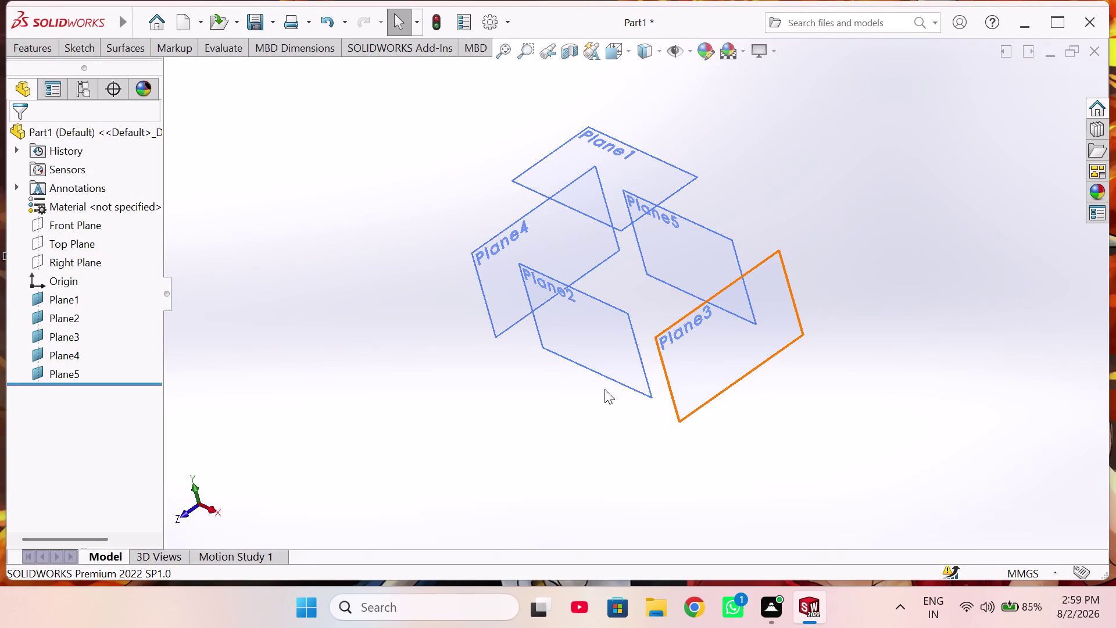
Start a sketch on Plane2 and show the Sketch tab commands.
click(589, 342)
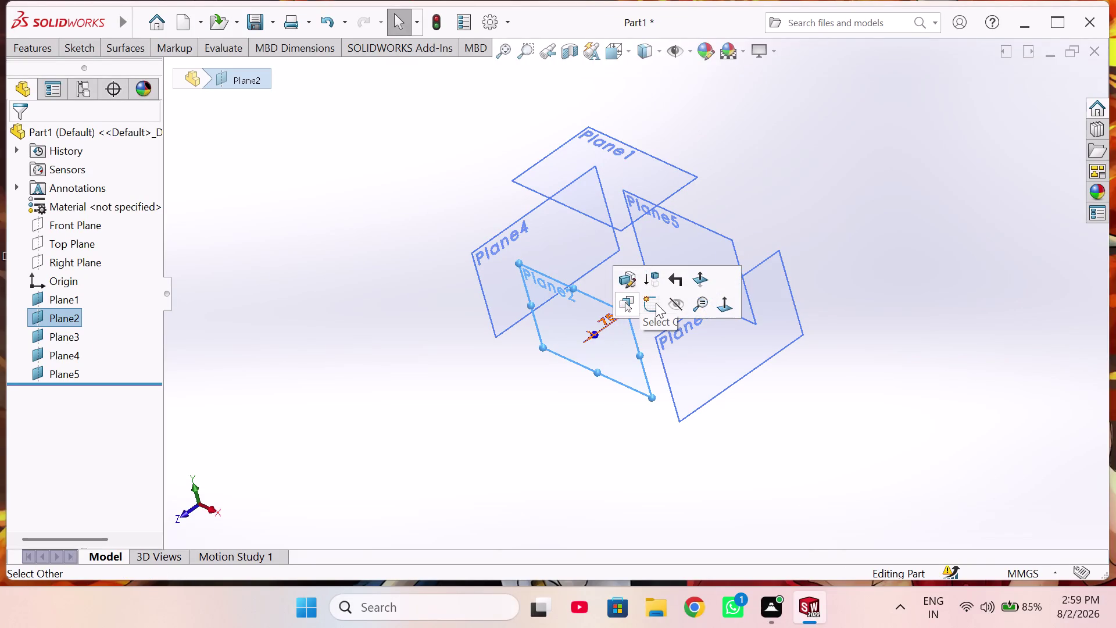
click(656, 303)
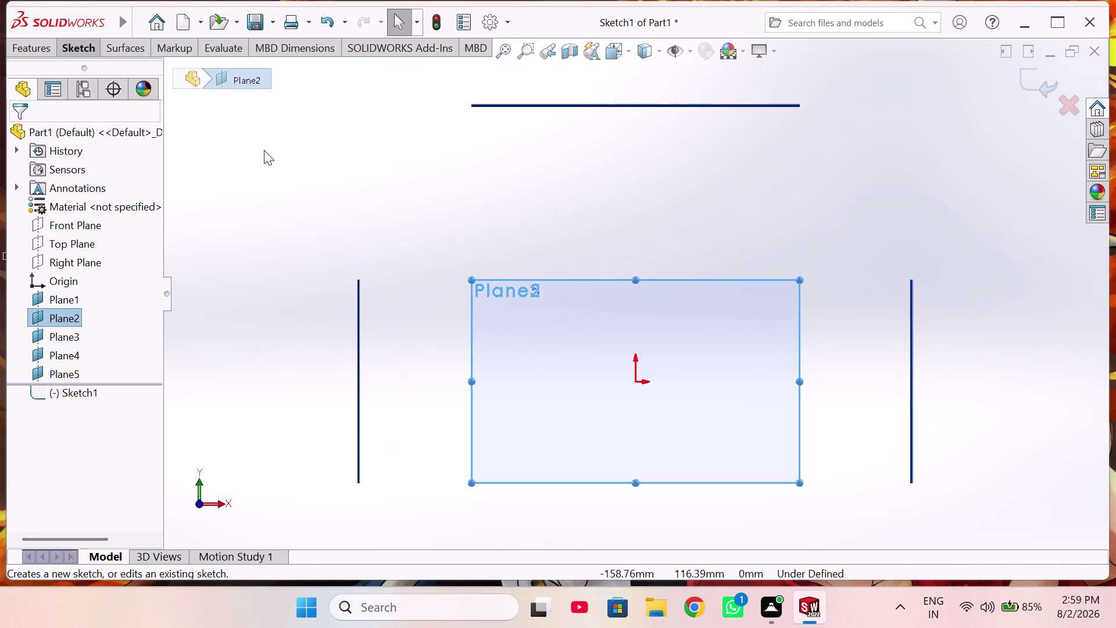
click(113, 50)
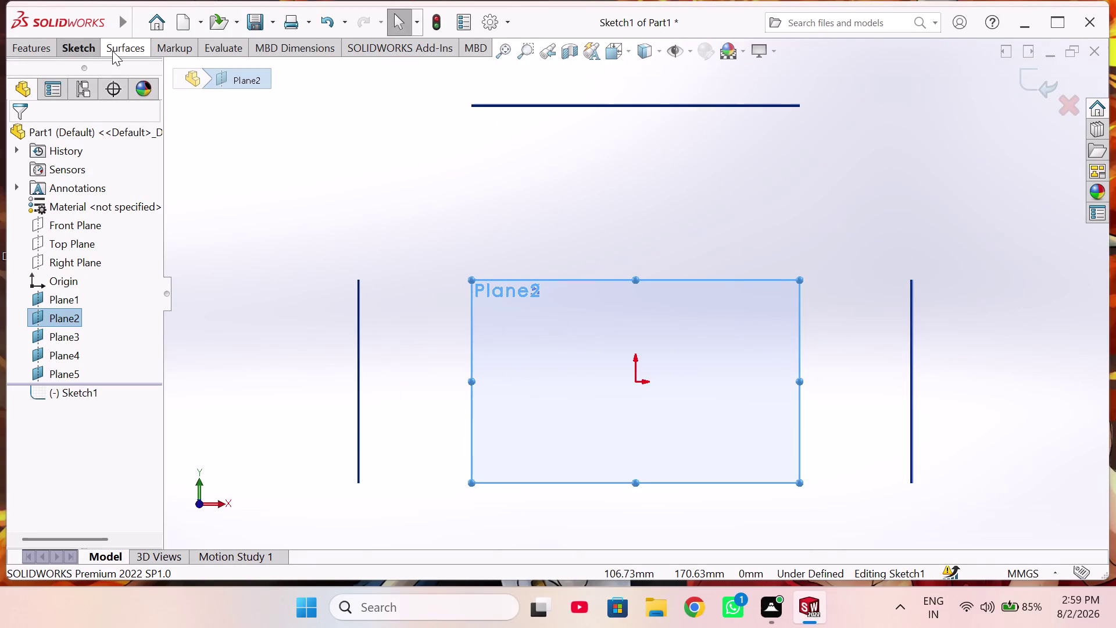
click(79, 47)
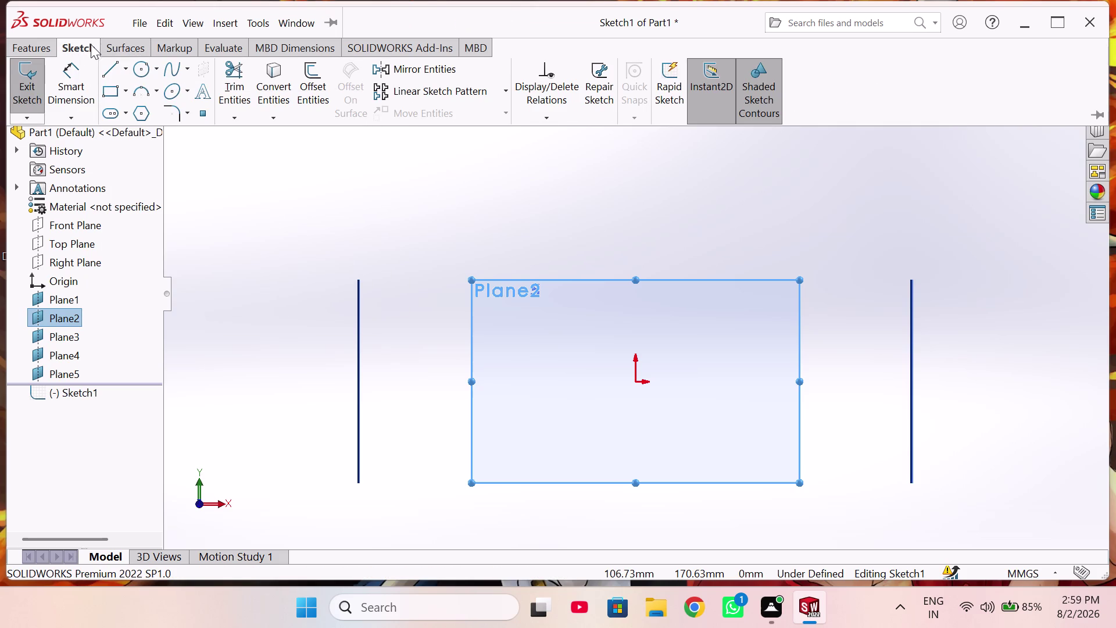
Look through the Surfaces and Sketch tabs, then exit the Plane2 sketch.
click(123, 47)
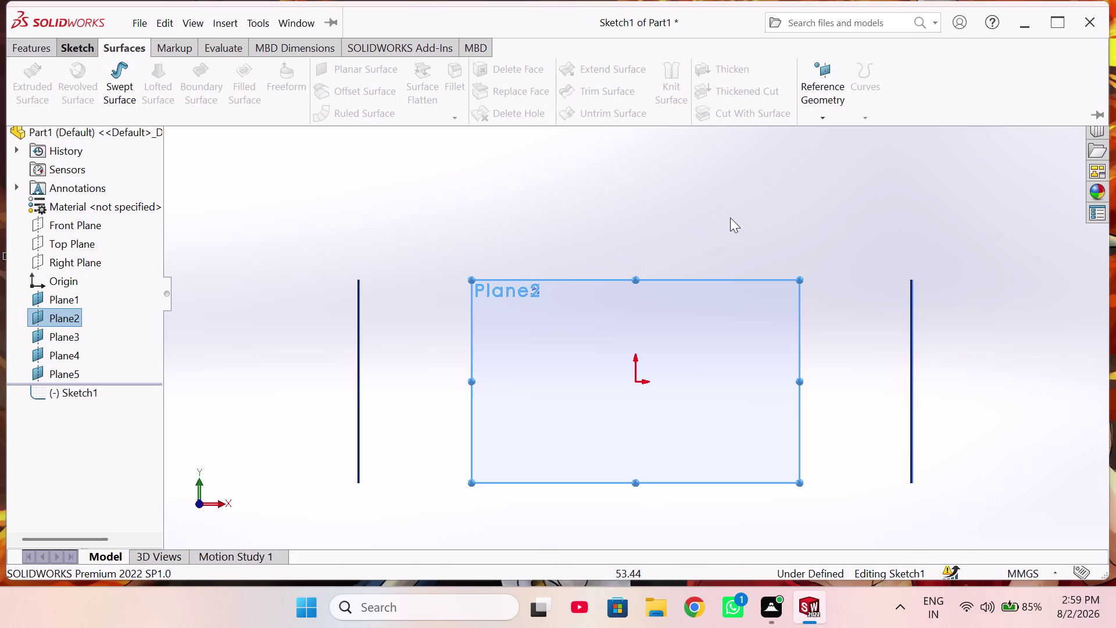
click(71, 47)
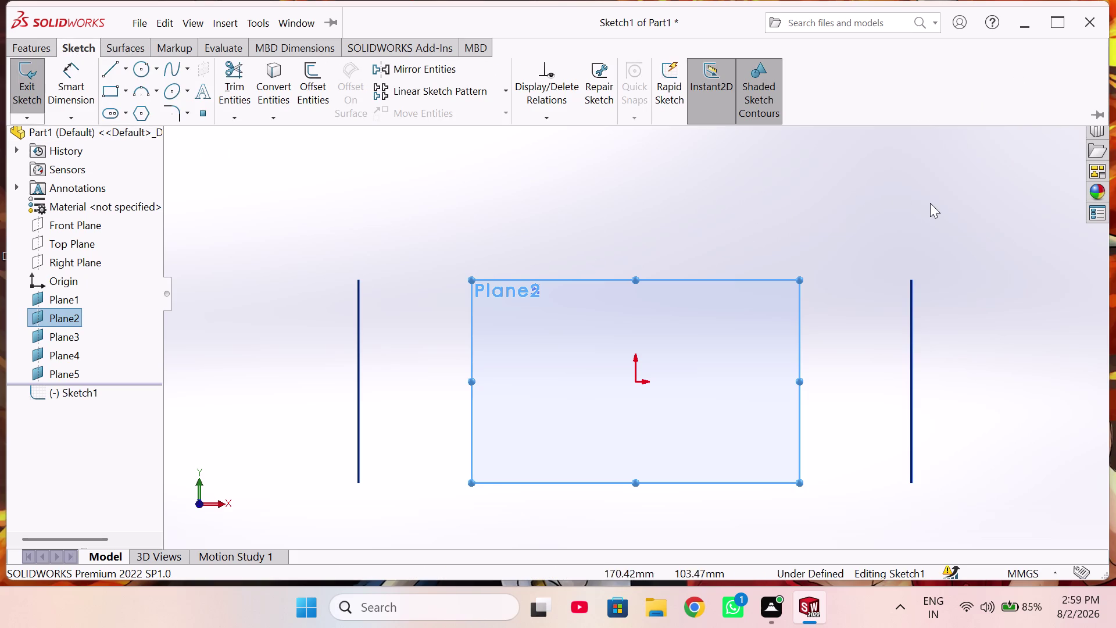
click(627, 346)
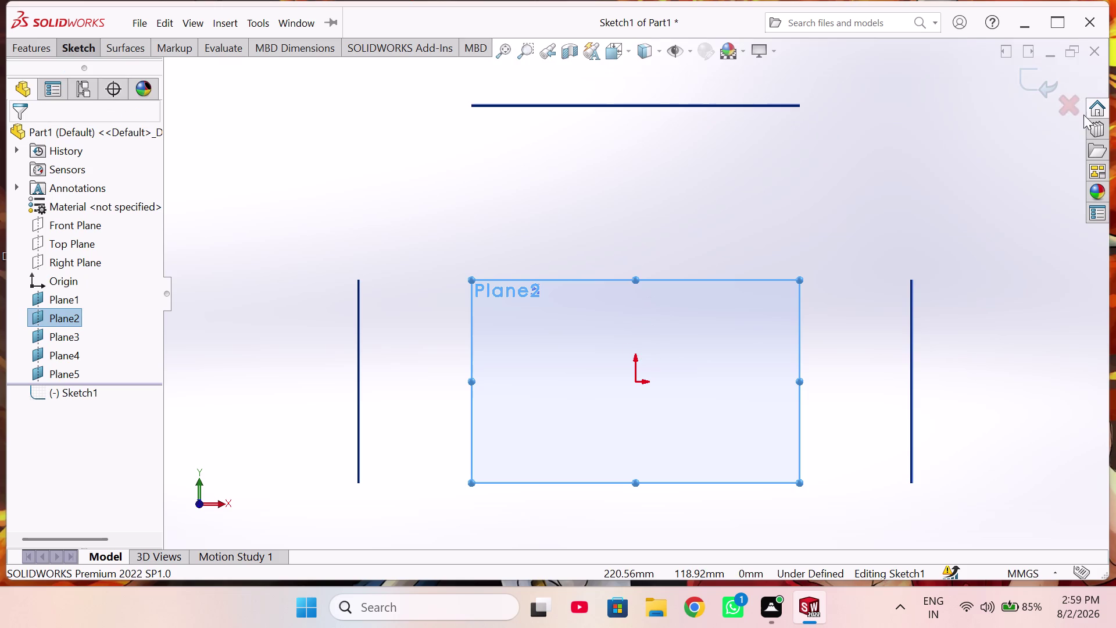
click(1067, 106)
click(590, 305)
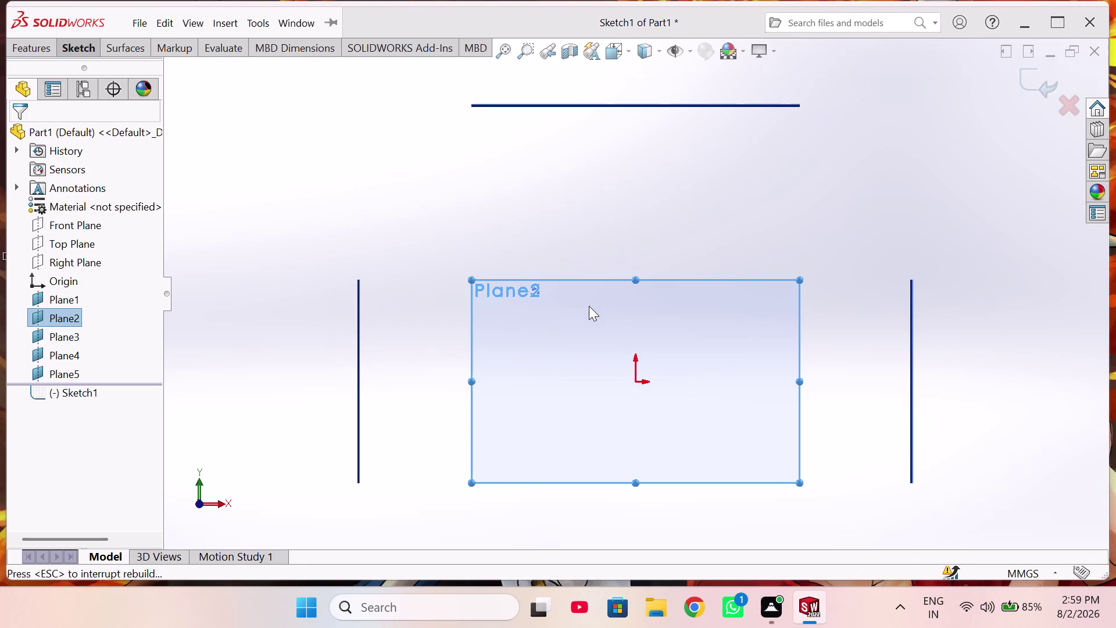
click(128, 48)
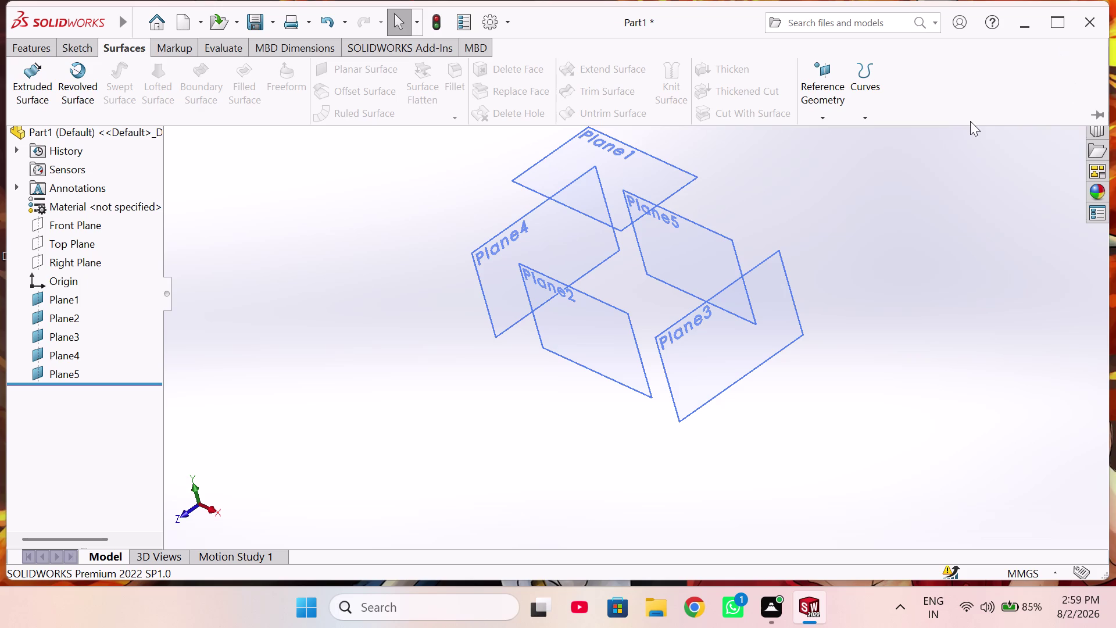
Open Sketch2 on Plane2, face-on, and display the arc type options.
click(915, 199)
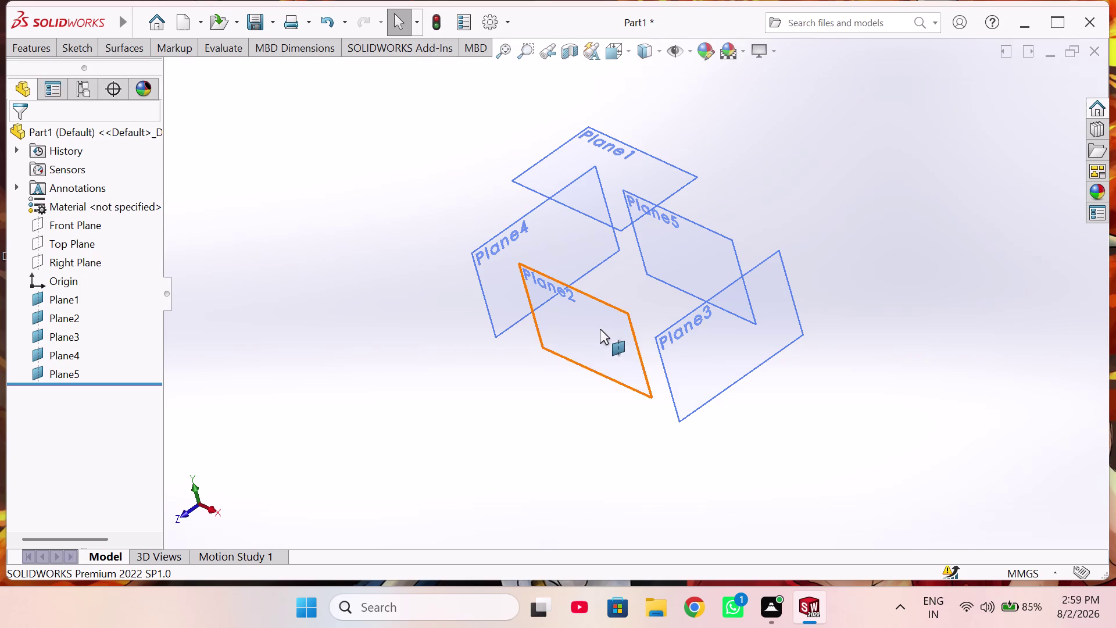
click(600, 329)
click(666, 295)
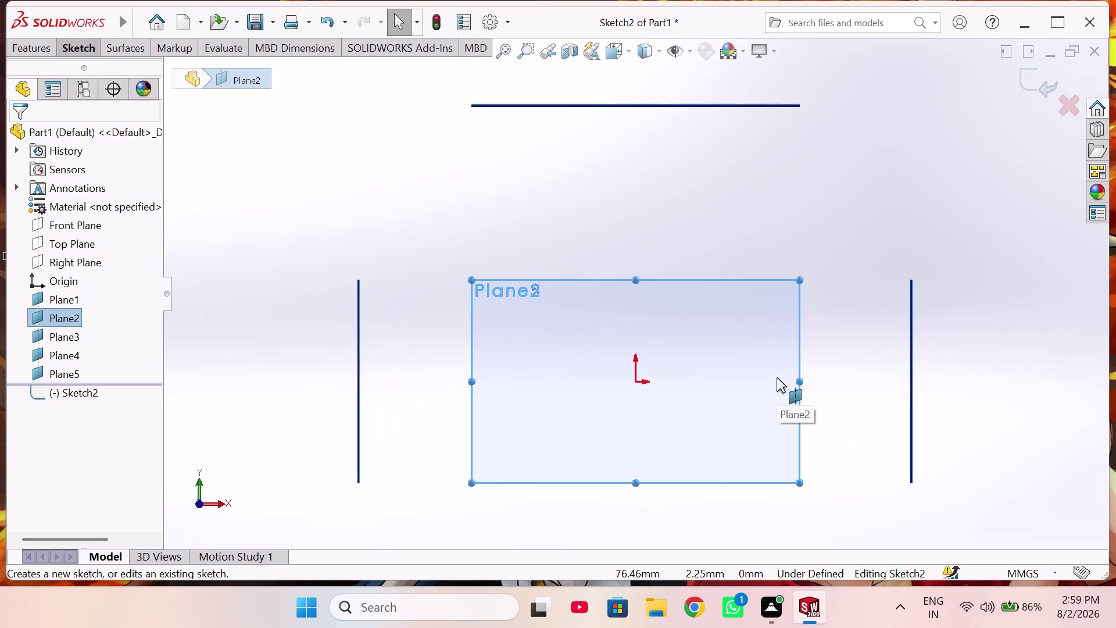
right_drag(720, 372, 714, 344)
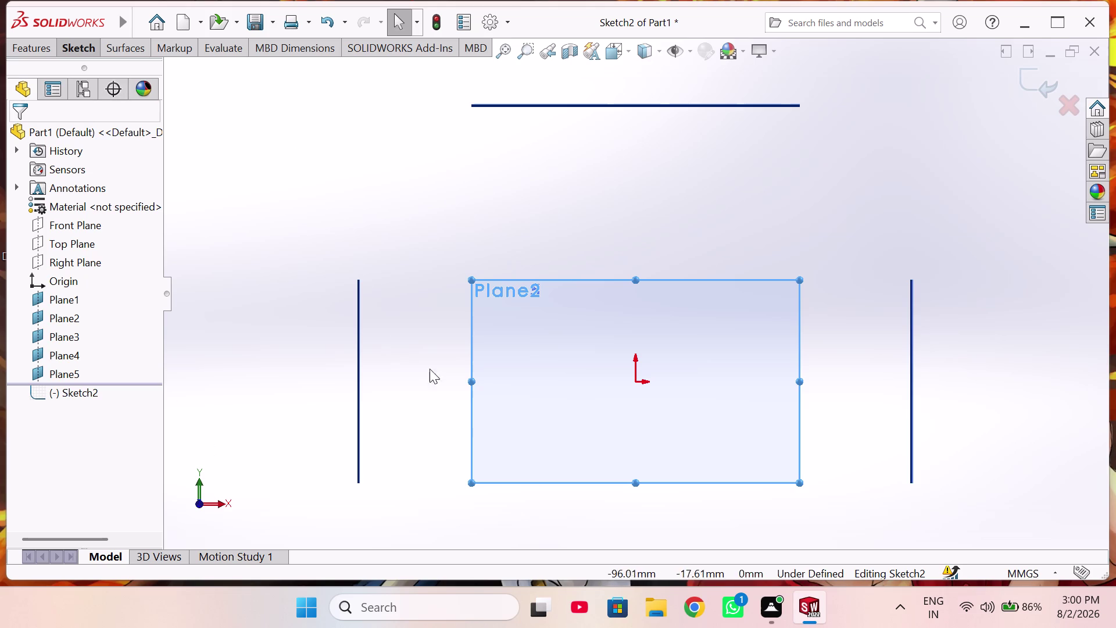
click(68, 50)
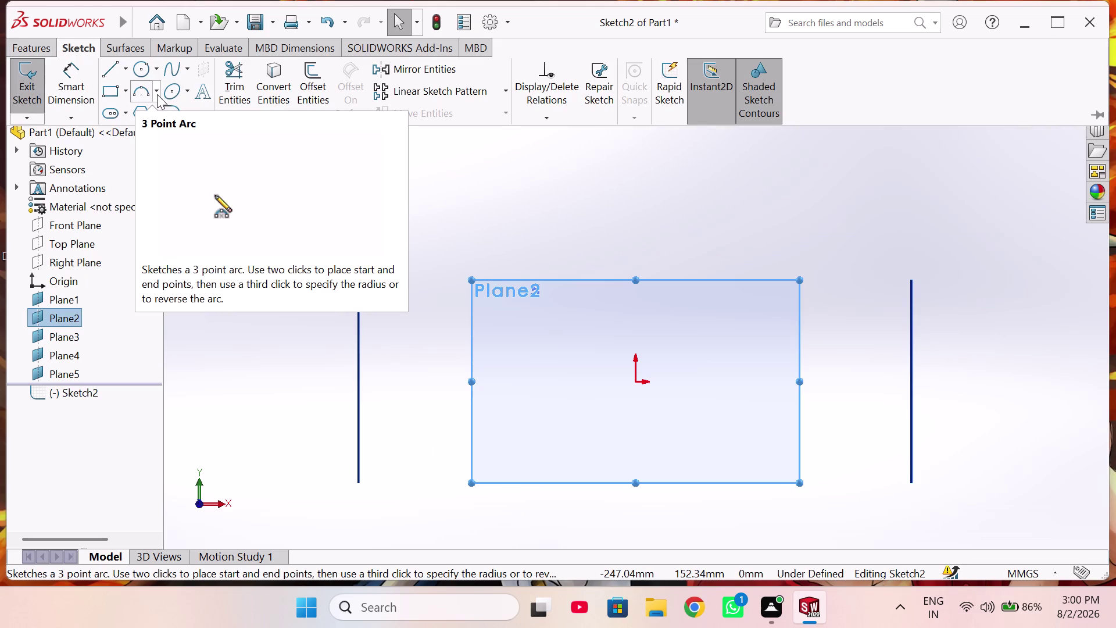
click(156, 95)
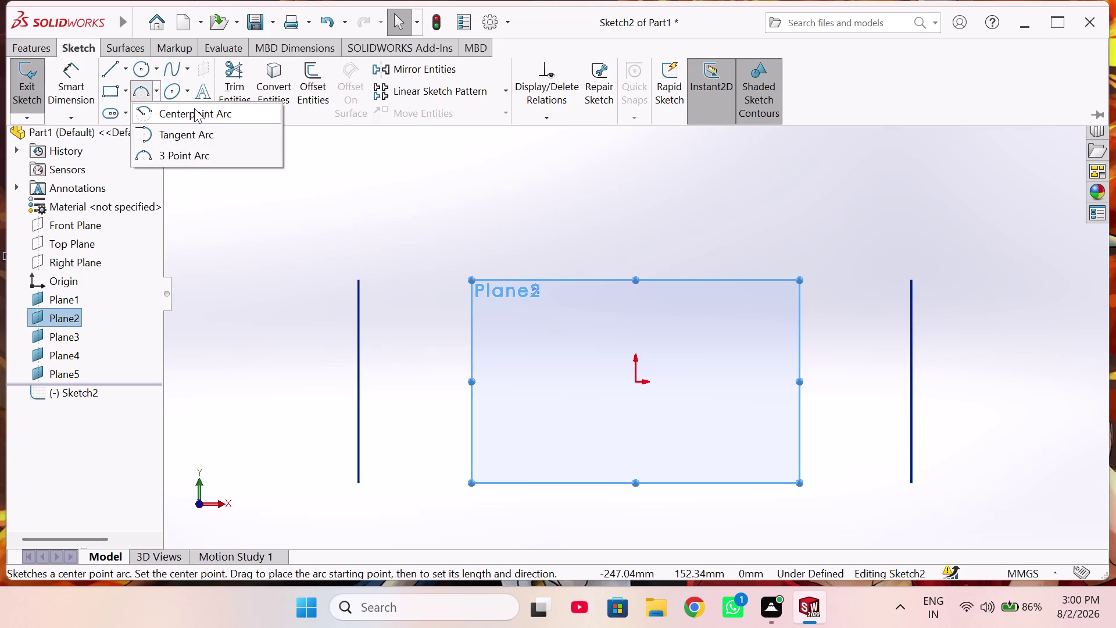
Draw a centerpoint semicircular arc centred on the origin on Plane2.
click(194, 108)
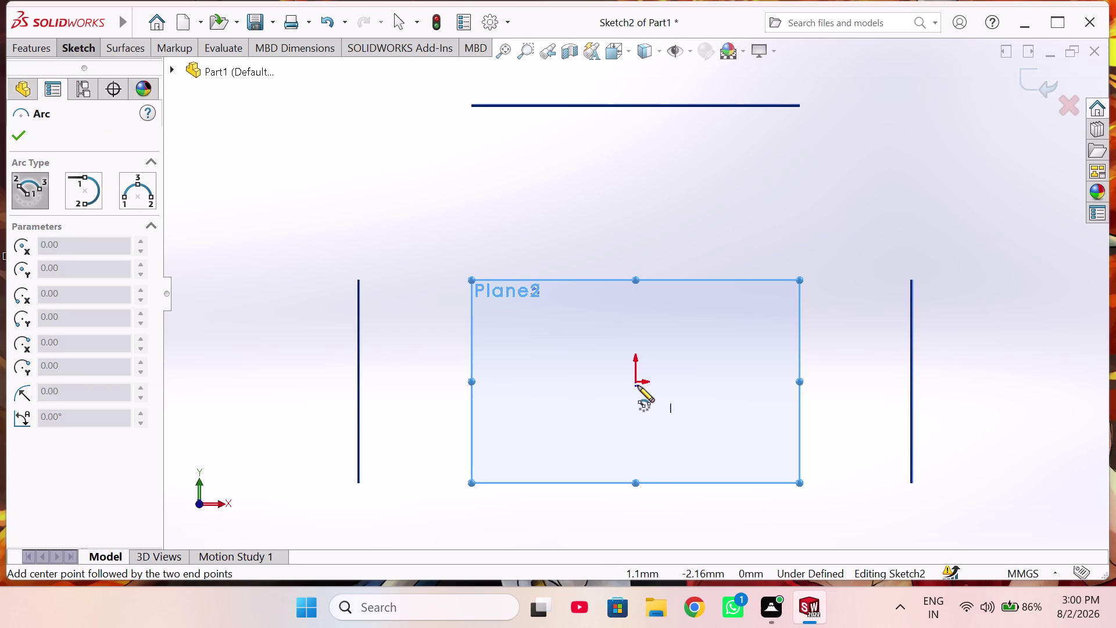
click(635, 381)
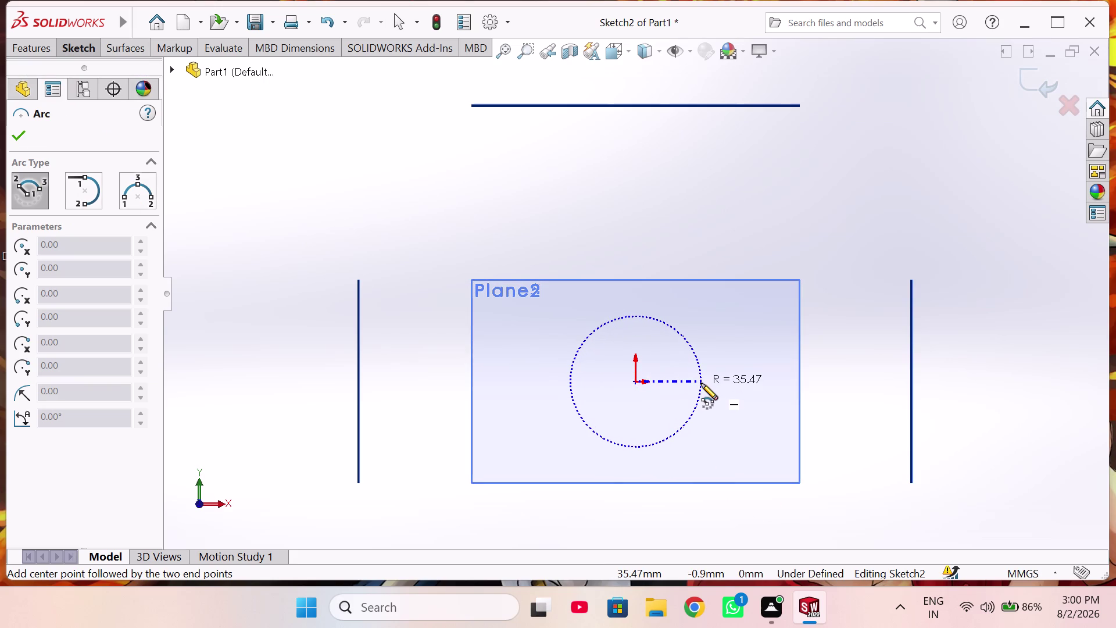
click(701, 383)
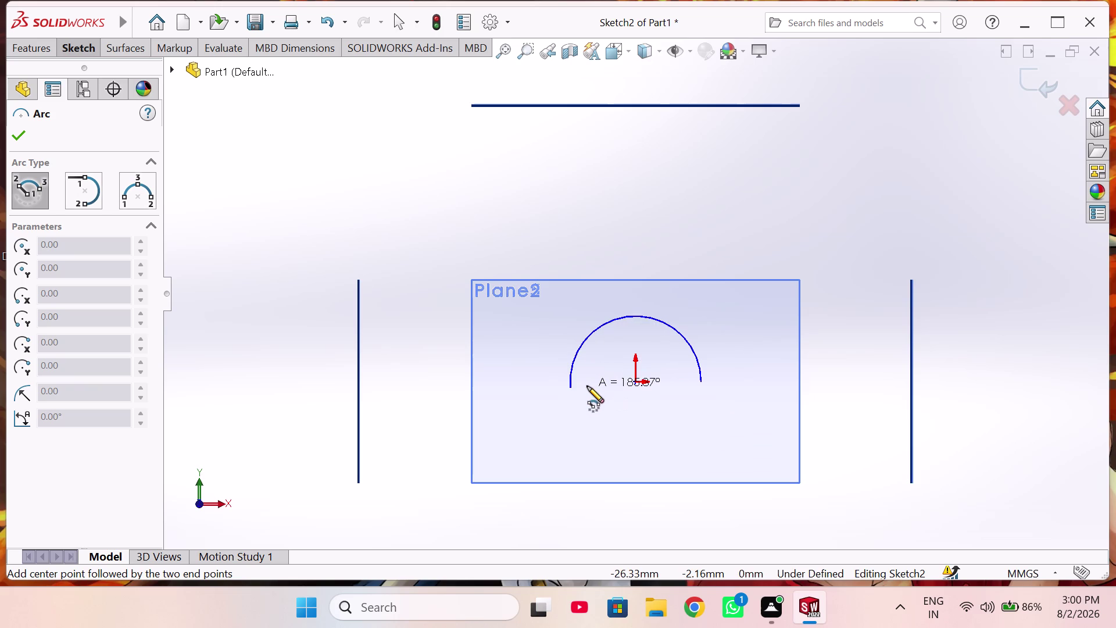
click(587, 383)
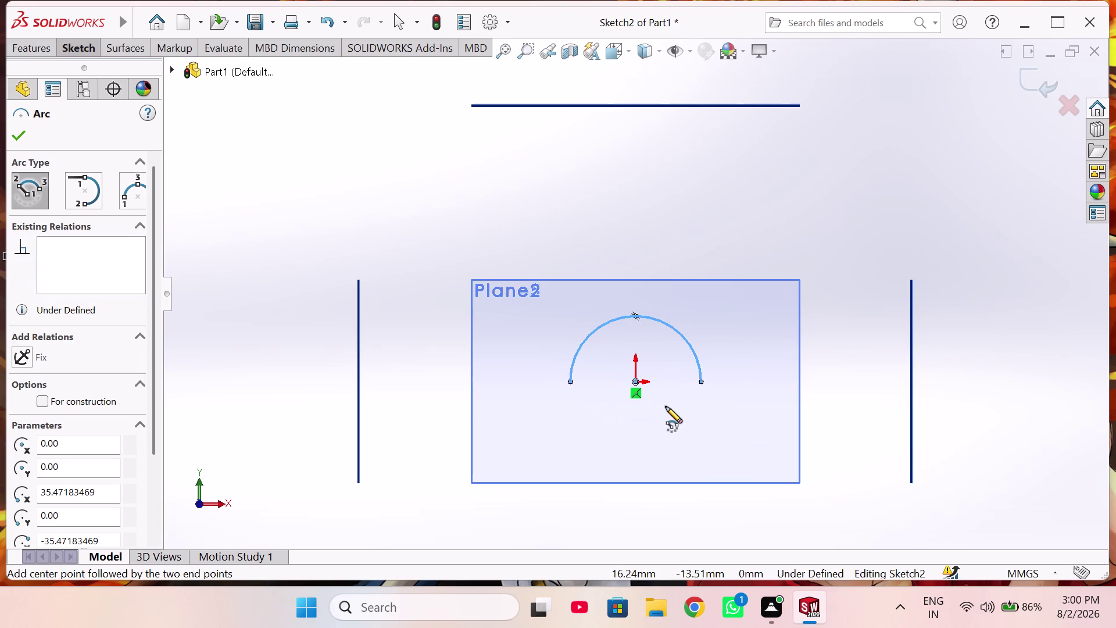
scroll(down, 3)
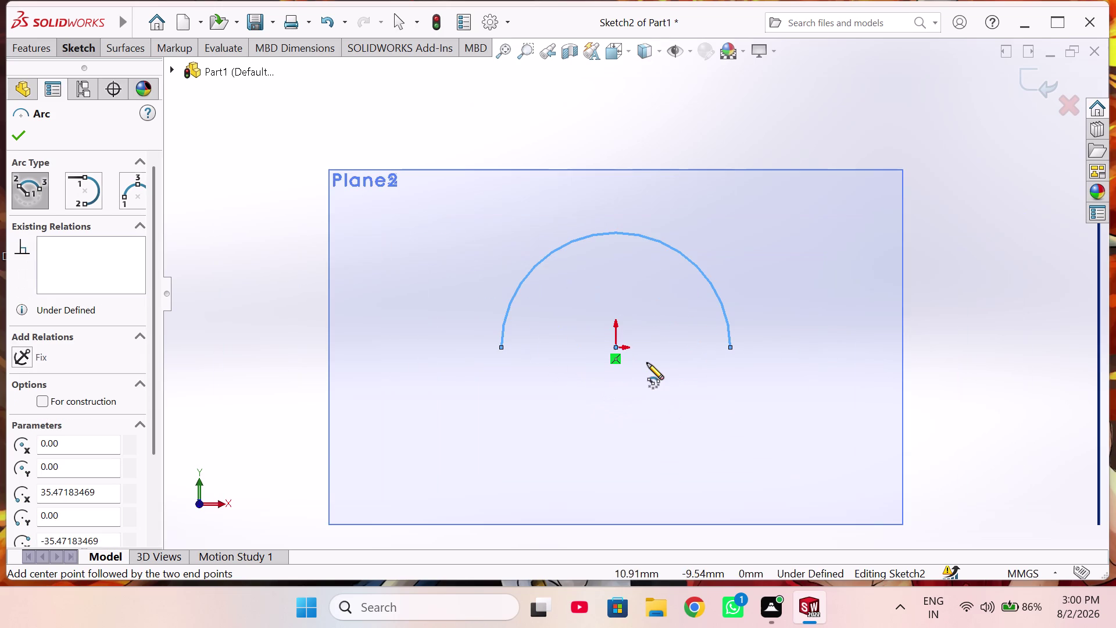
Dimension the arc's radius as 50 mm.
right_drag(653, 337, 643, 220)
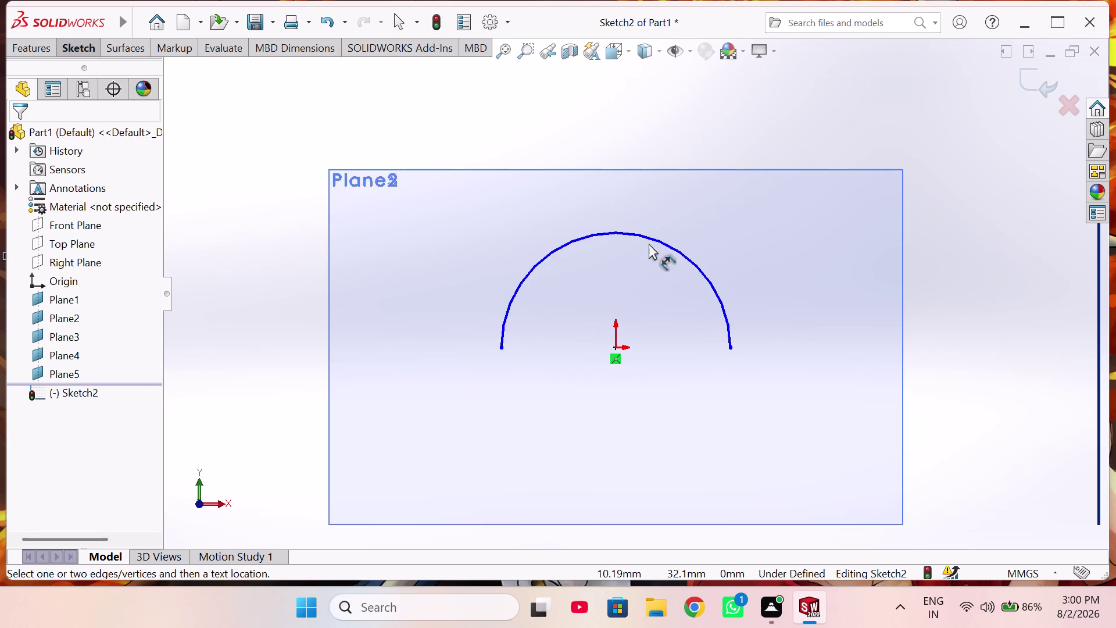
click(654, 241)
click(753, 237)
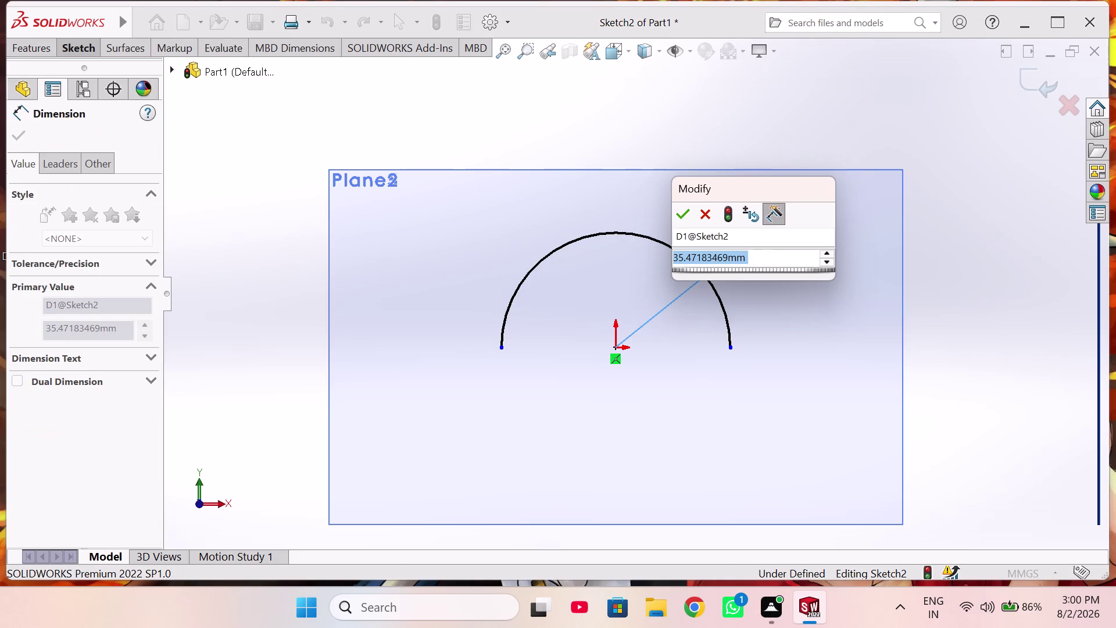
text(50)
key(Return)
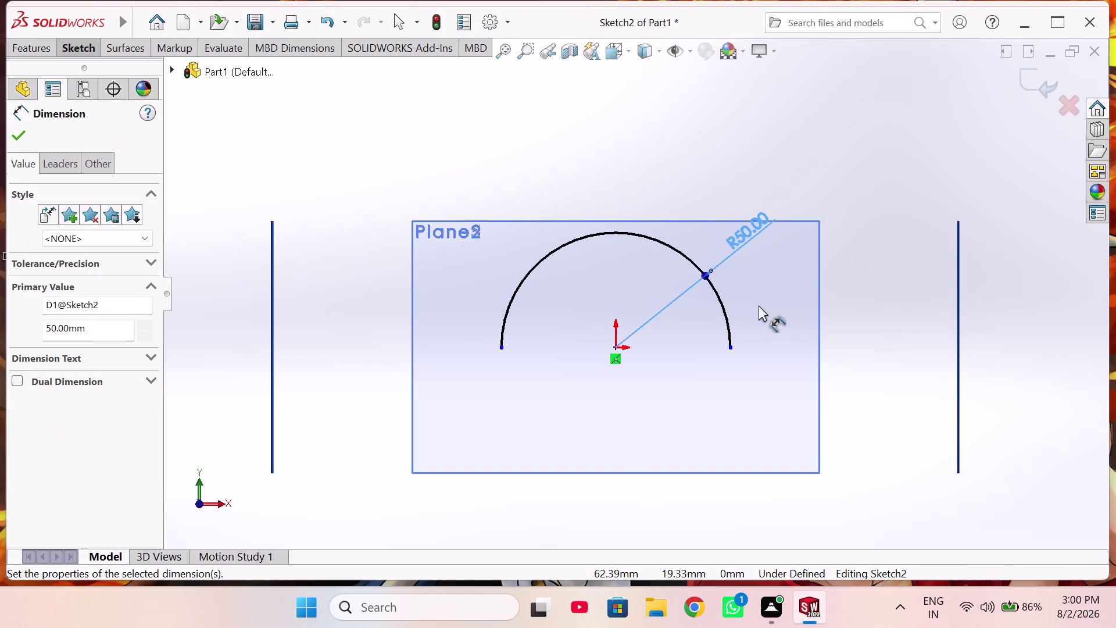
right_click(753, 339)
click(800, 389)
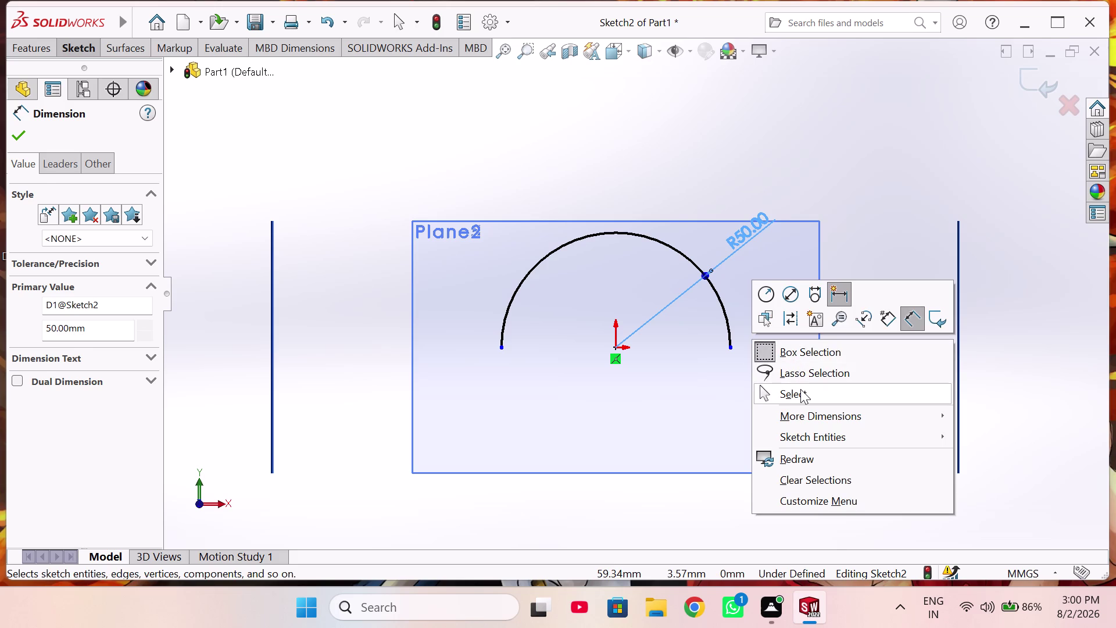
click(732, 346)
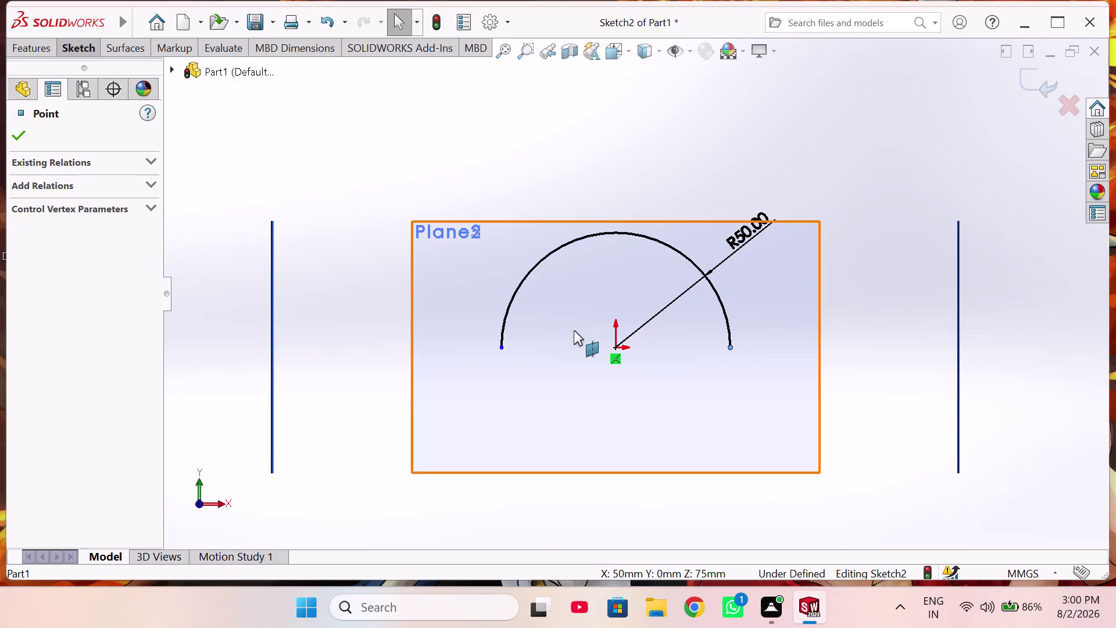
Make the arc's two endpoints horizontal and close Sketch2.
click(499, 349)
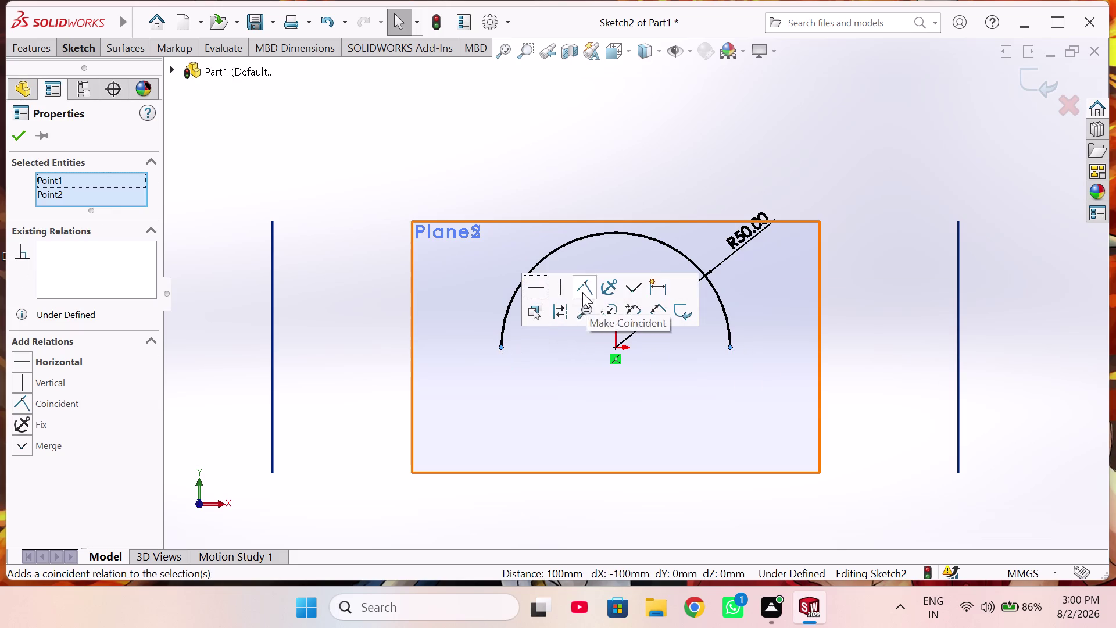
click(529, 287)
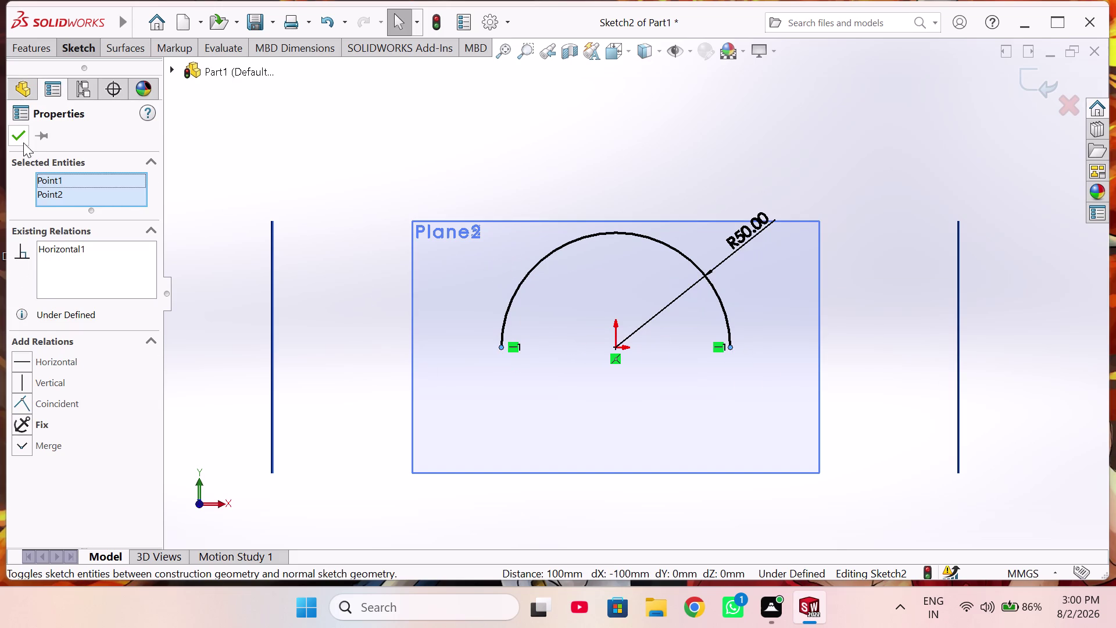
click(21, 136)
scroll(up, 3)
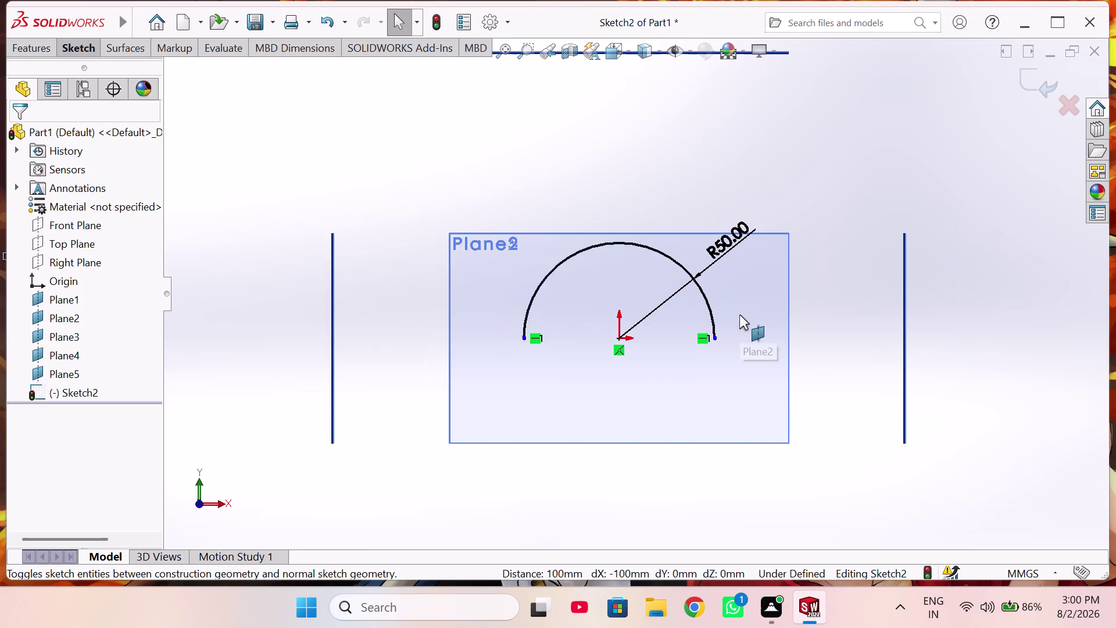
scroll(up, 3)
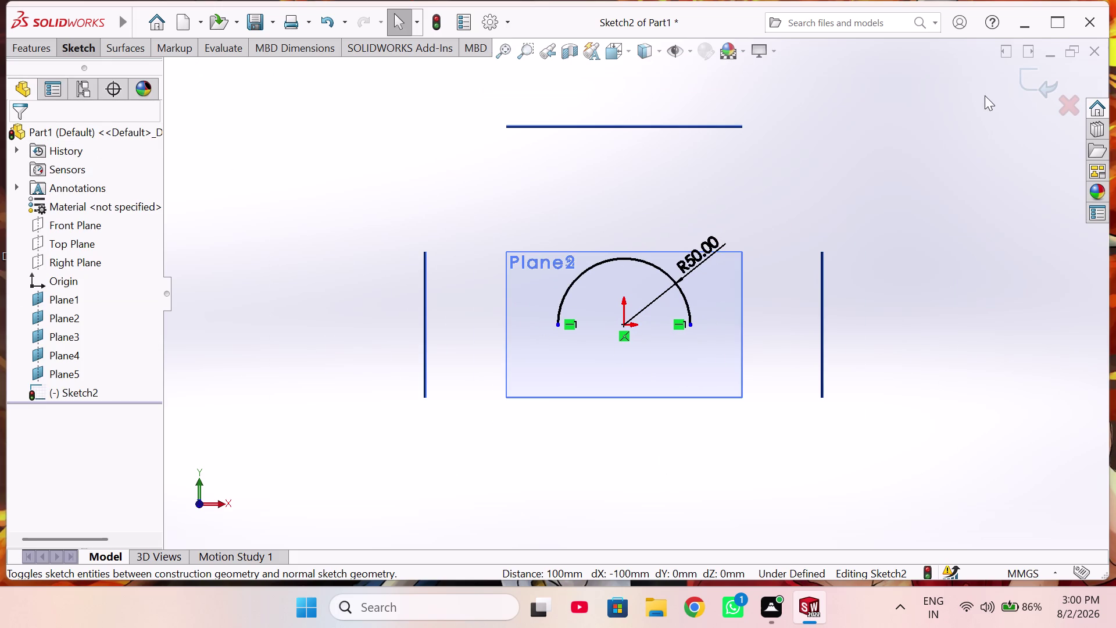
click(1021, 81)
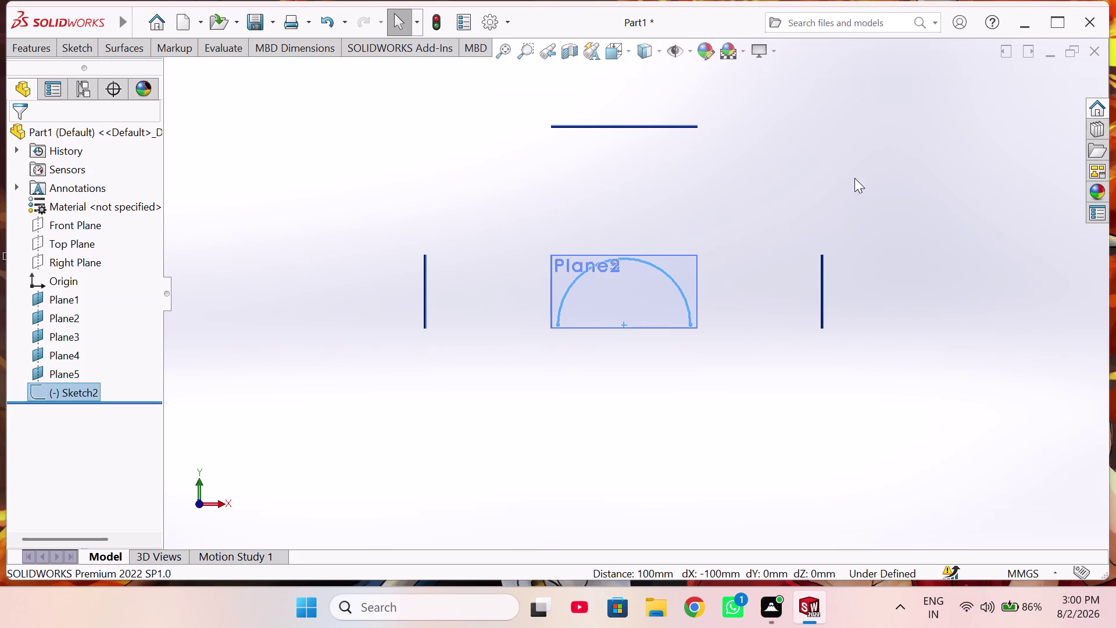
Orbit to show all planes and start a new sketch on Plane5.
middle_drag(680, 301, 676, 328)
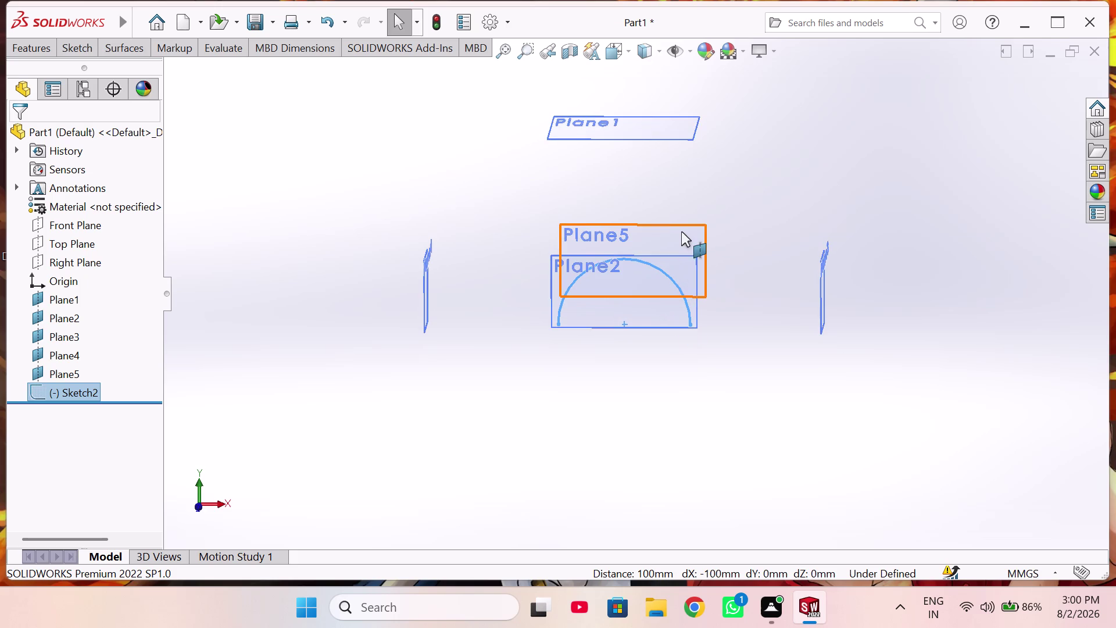
middle_drag(682, 228, 659, 241)
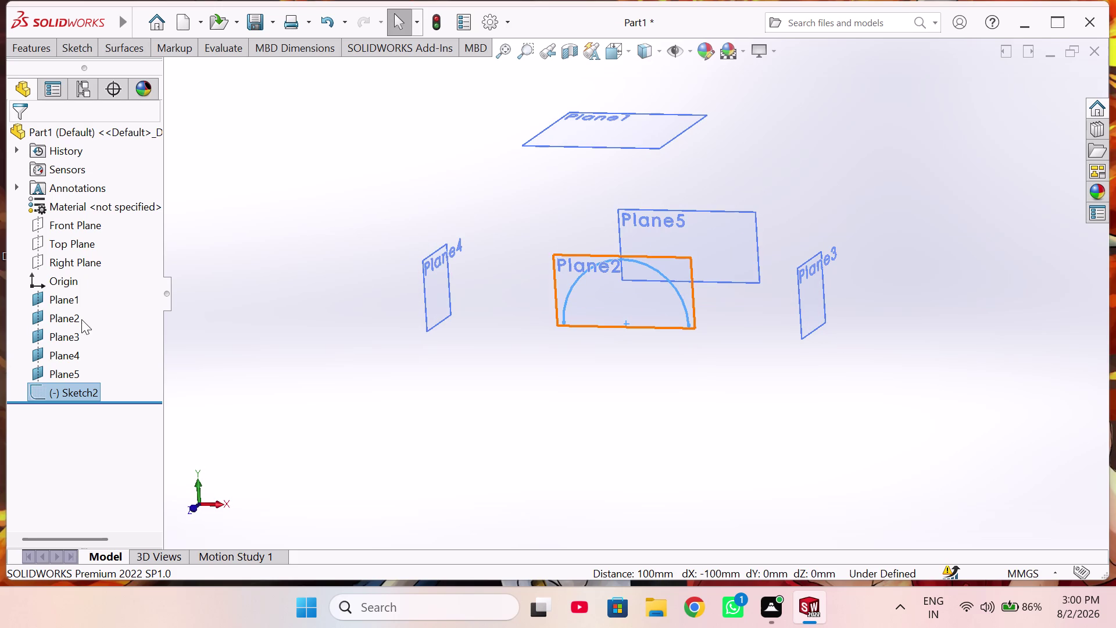
click(75, 371)
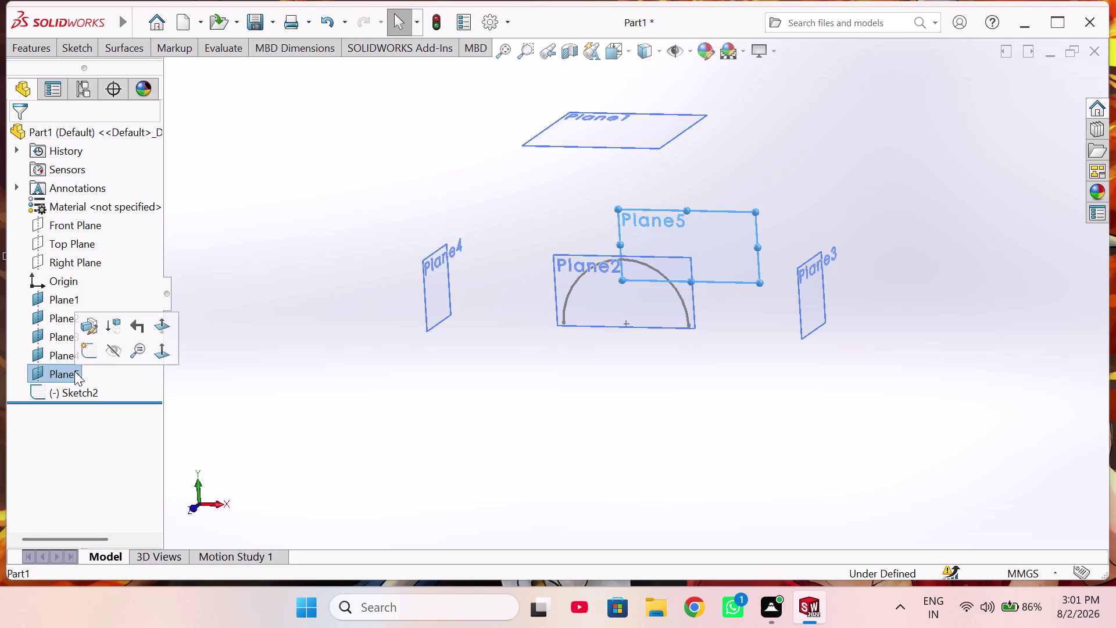
click(228, 408)
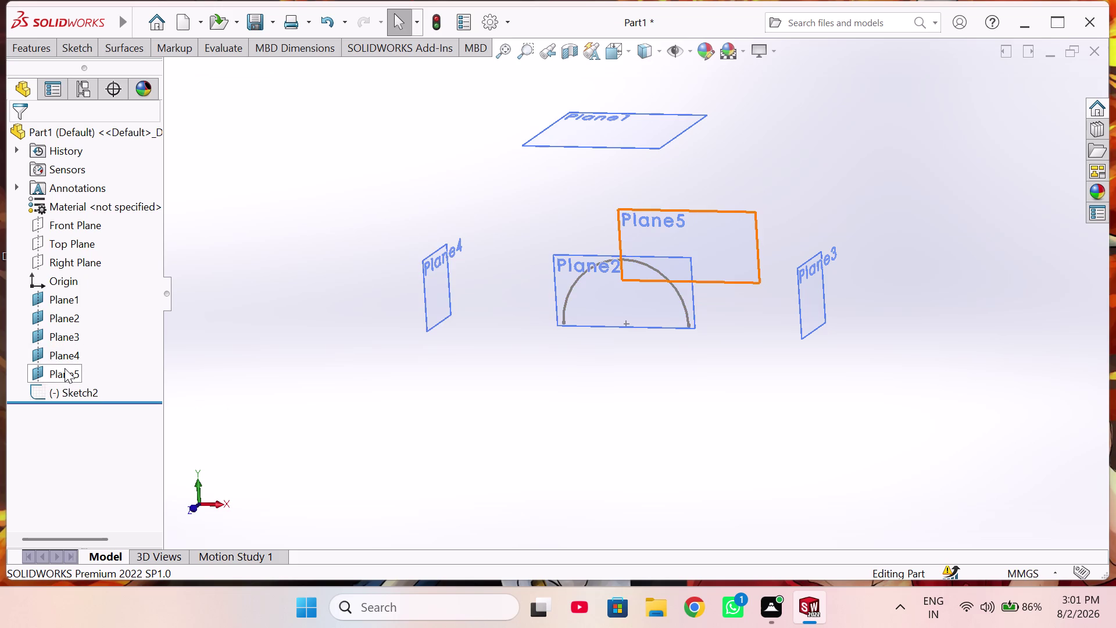
click(64, 369)
click(73, 343)
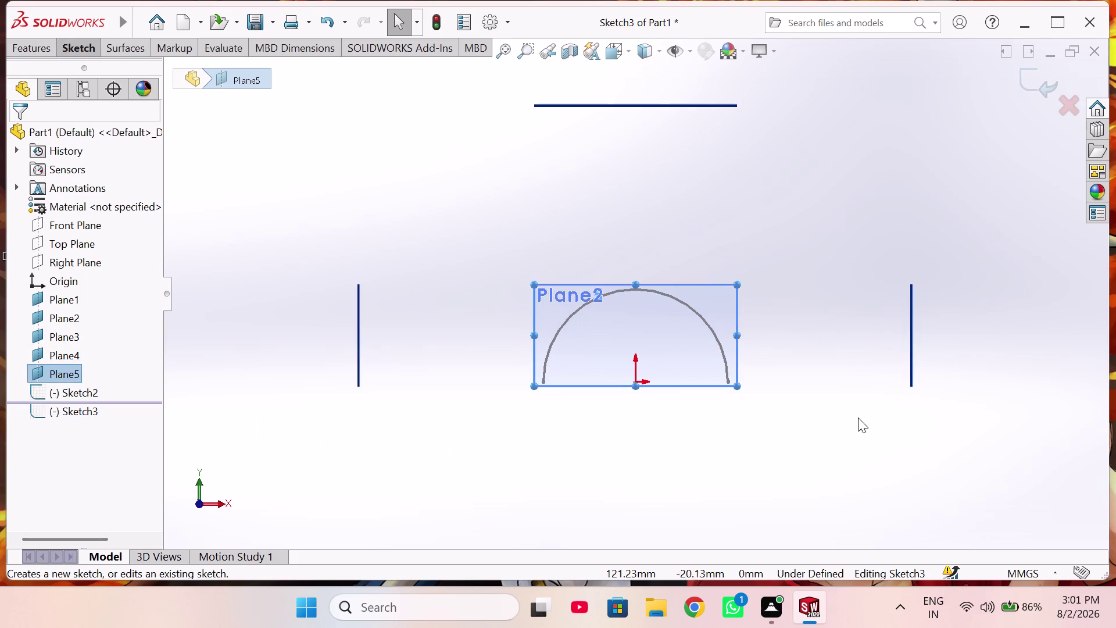
Use Centerpoint Arc and place the arc's centre on the origin.
right_drag(852, 378, 840, 363)
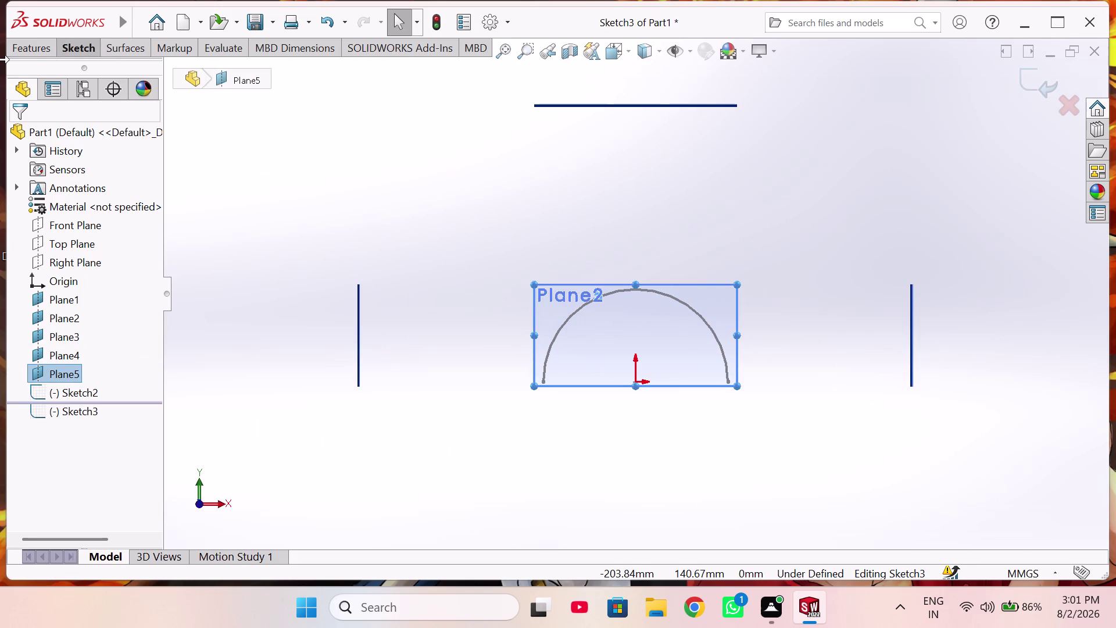
click(91, 48)
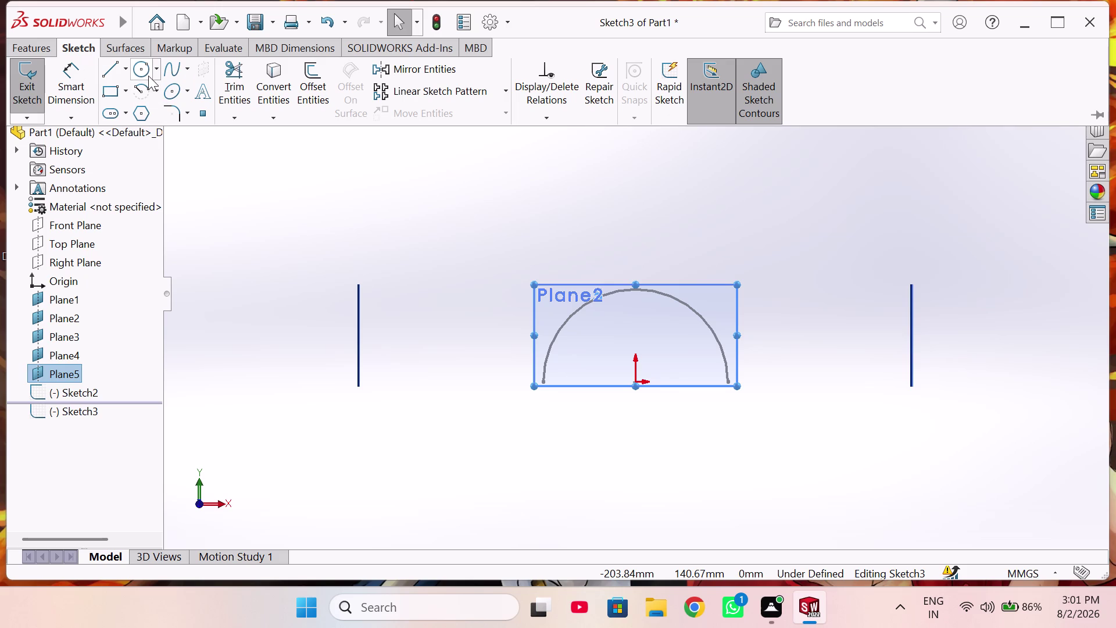
click(140, 94)
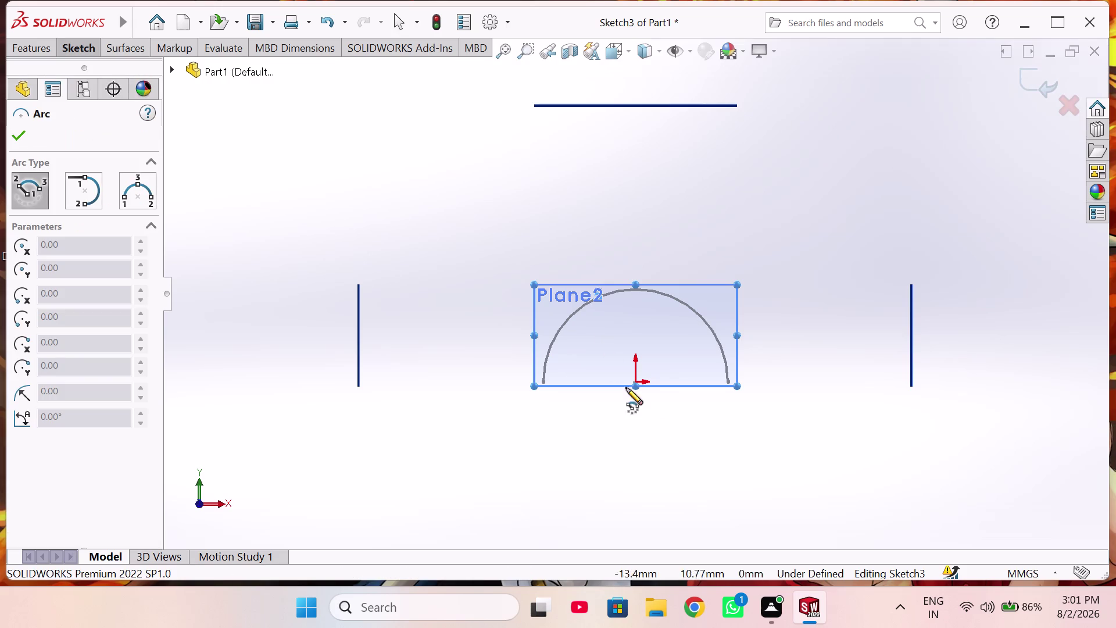
scroll(down, 3)
scroll(down, 3)
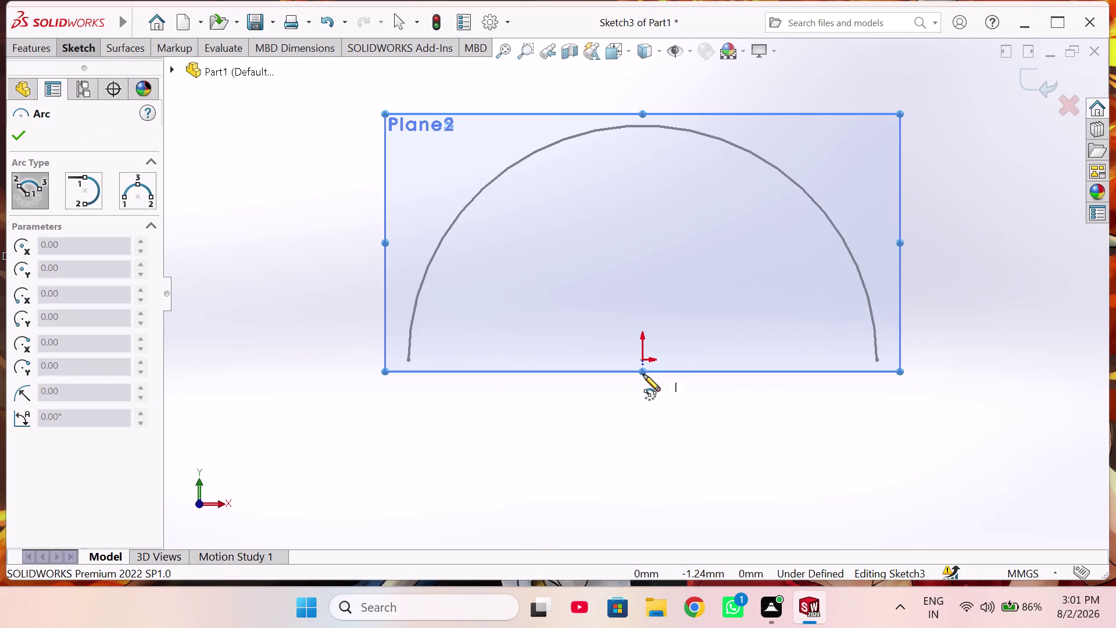
click(641, 360)
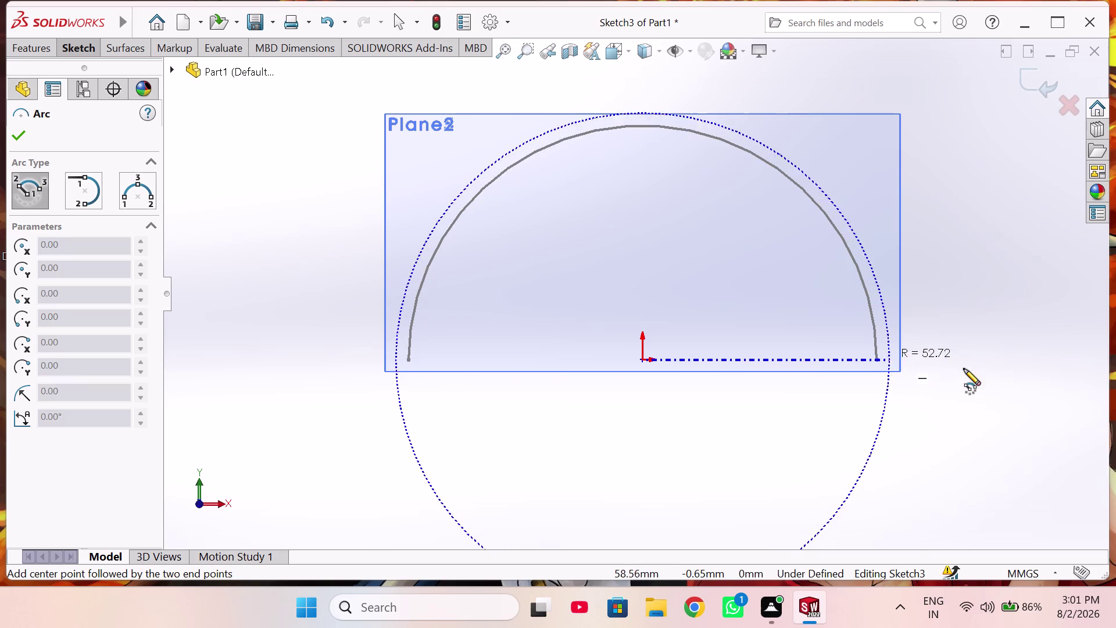
Sweep the semicircular arc between endpoints at roughly R101.57.
scroll(up, 3)
scroll(up, 3)
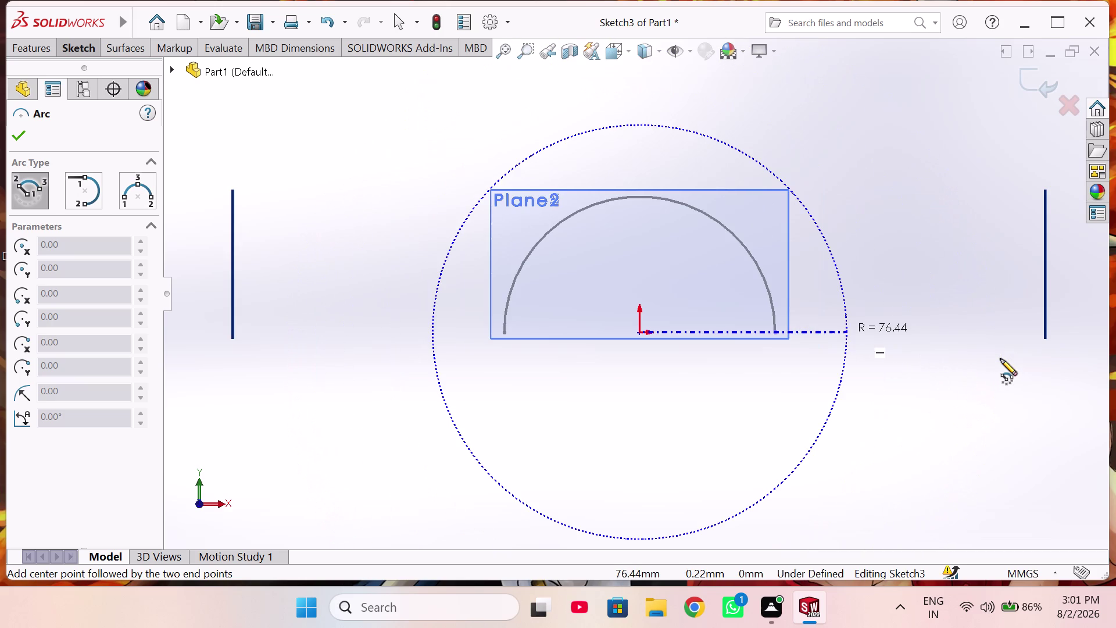
scroll(up, 3)
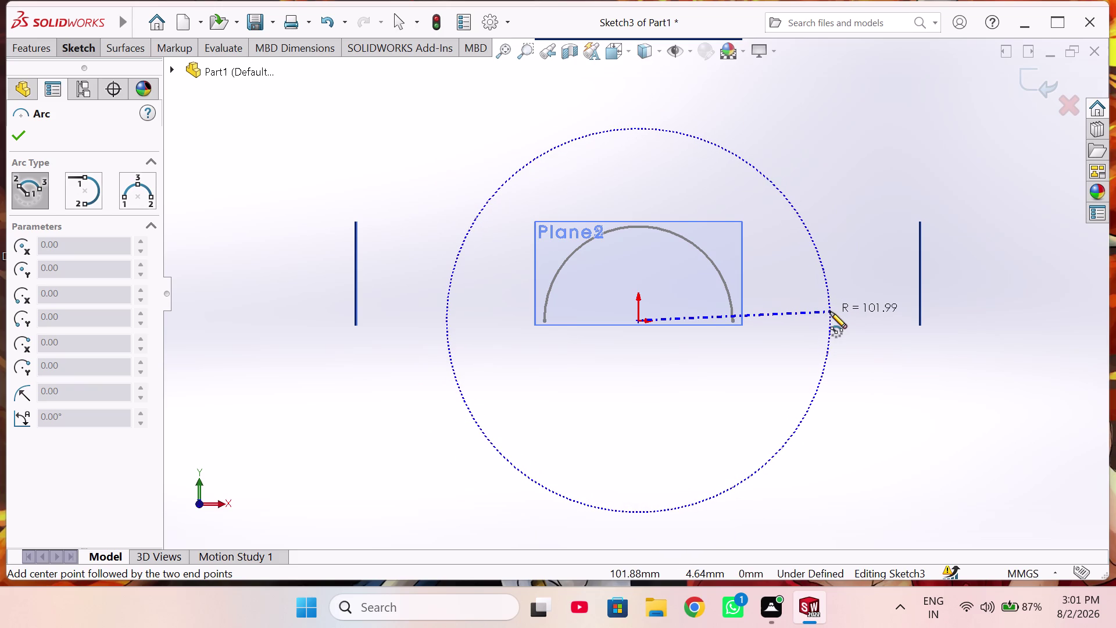
click(830, 320)
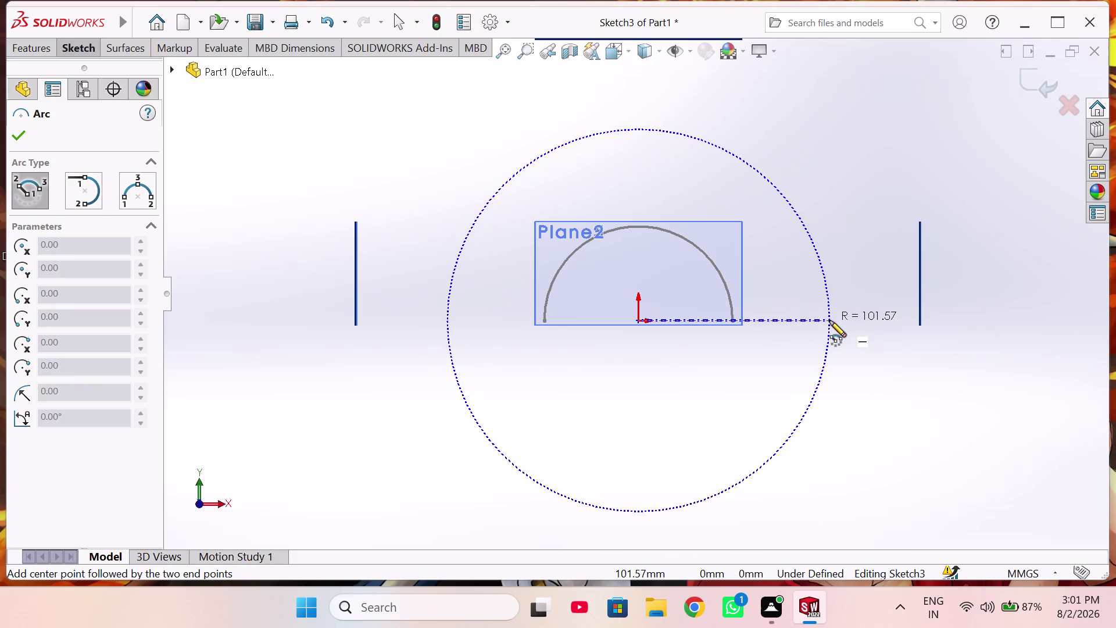
click(521, 321)
right_drag(703, 333, 671, 215)
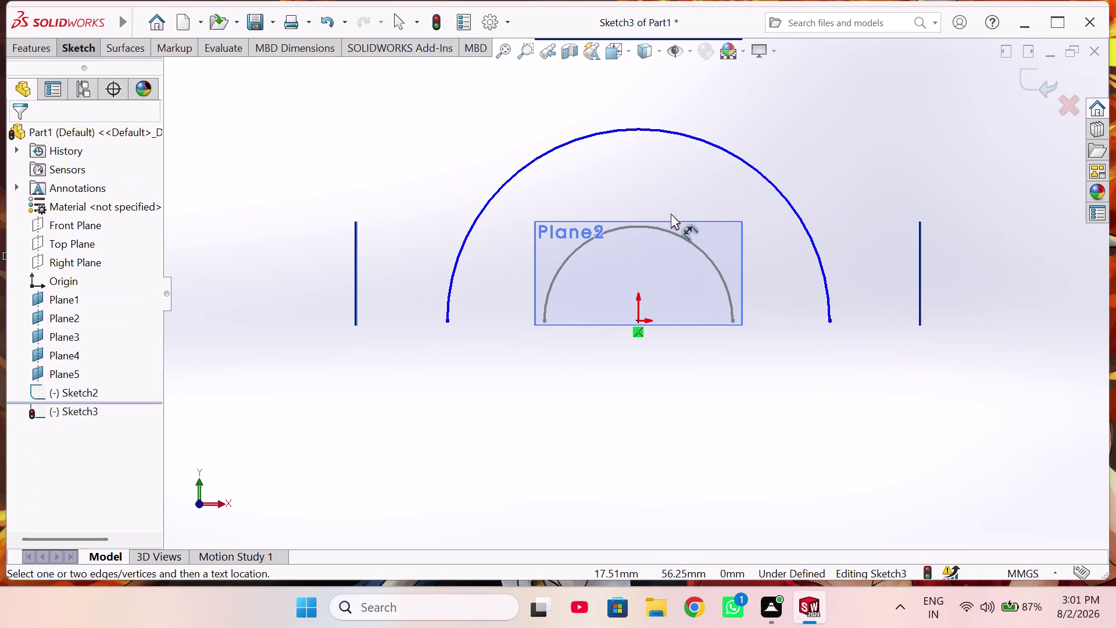
click(747, 164)
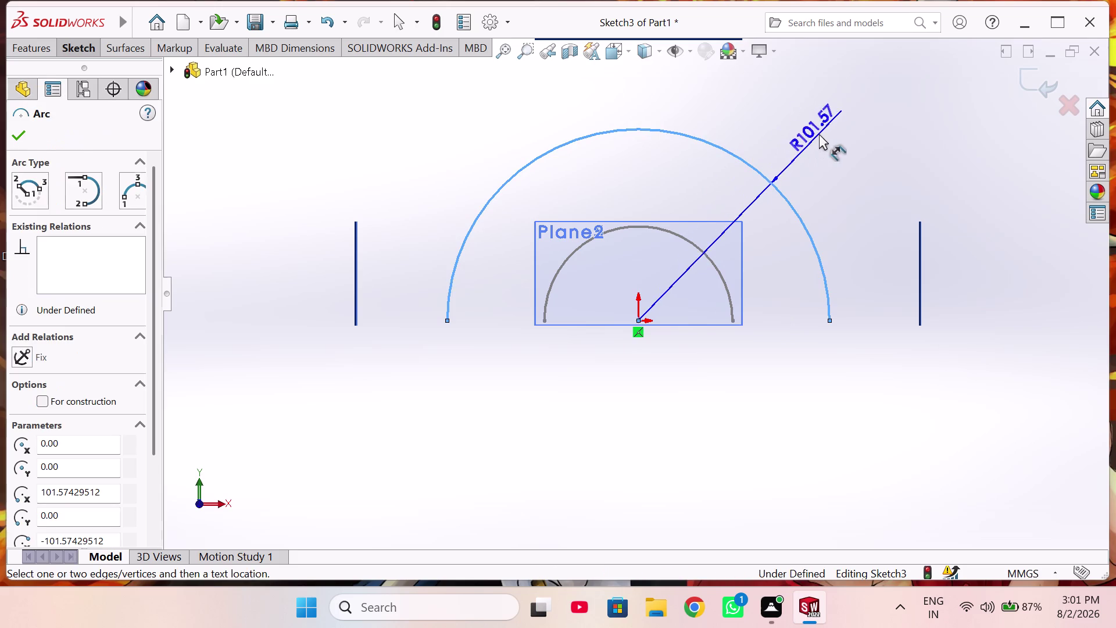
Set the large arc's radius dimension to 100 mm.
click(826, 138)
text(100)
key(Return)
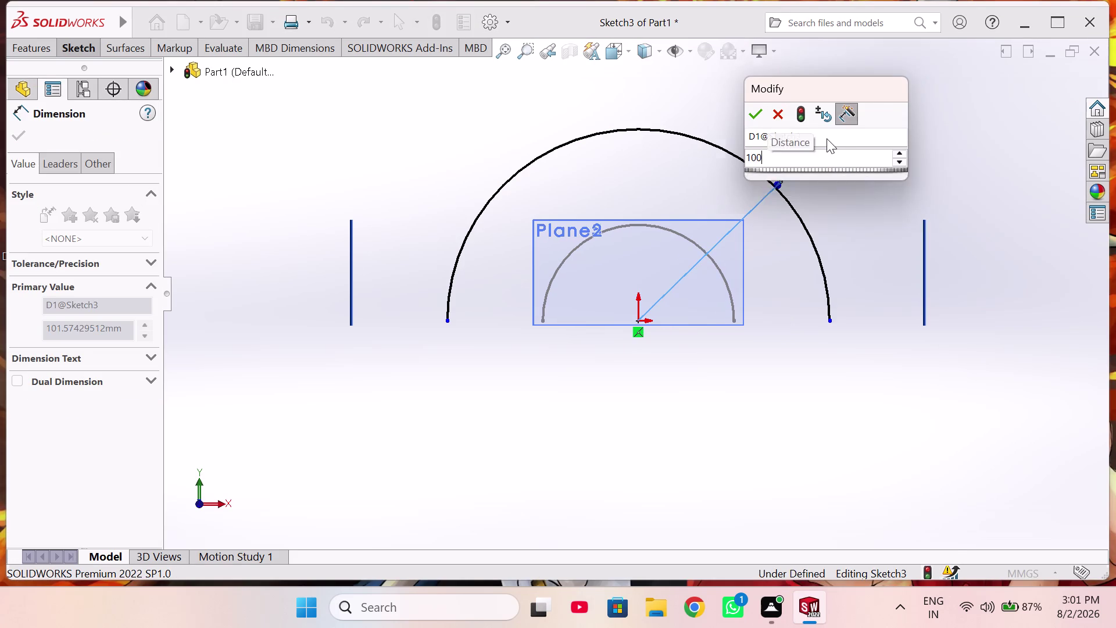
right_drag(846, 412, 778, 394)
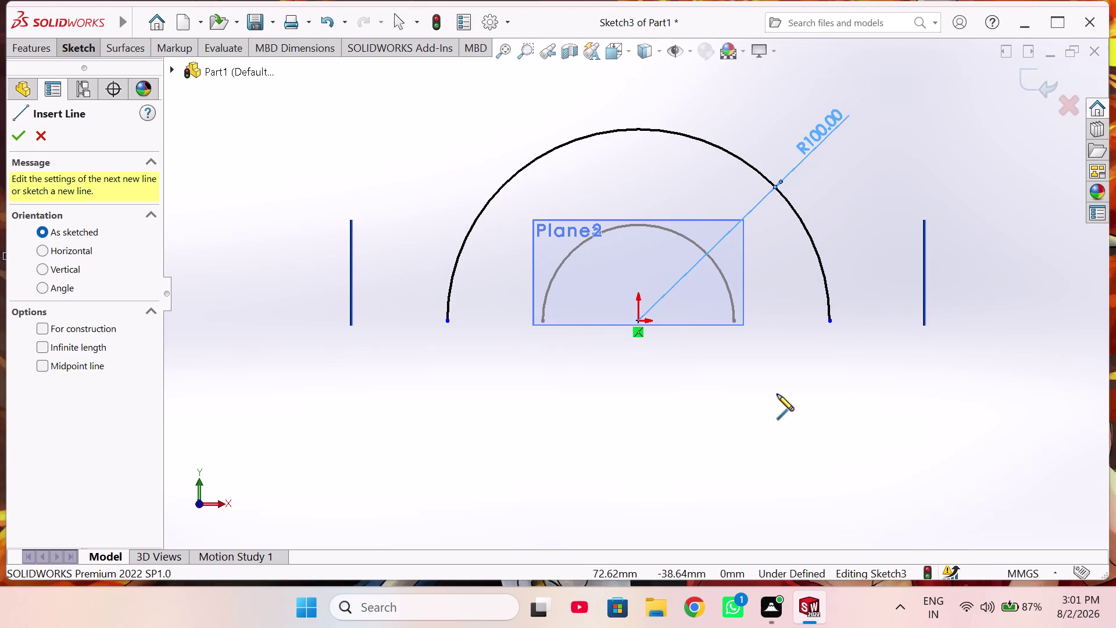
right_drag(778, 394, 729, 420)
right_drag(645, 369, 322, 426)
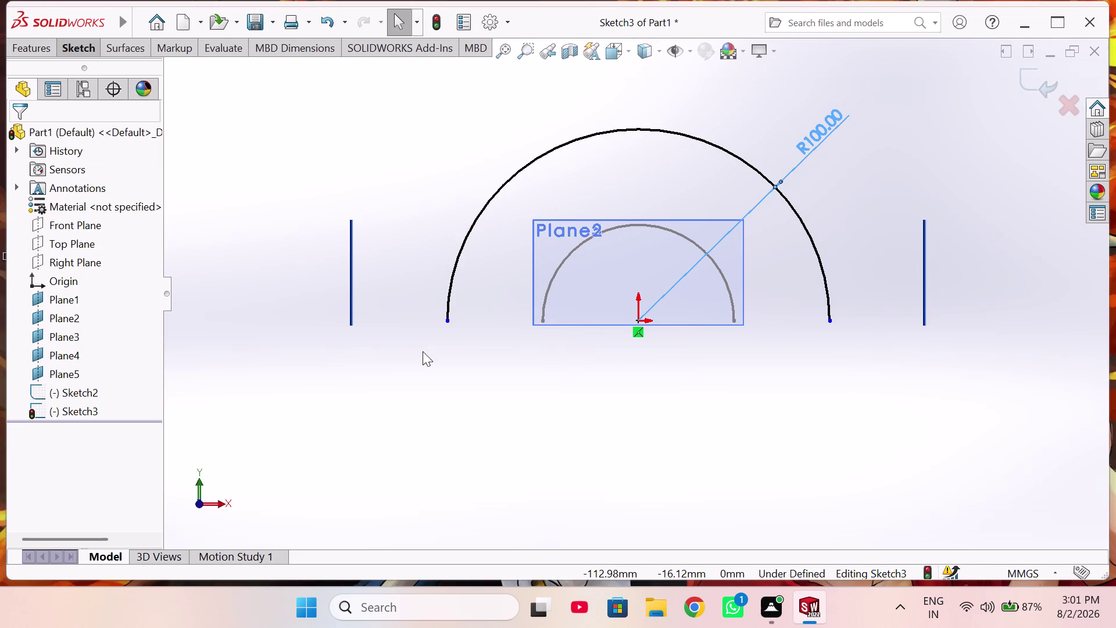
Make the large arc's two endpoints horizontal.
click(444, 323)
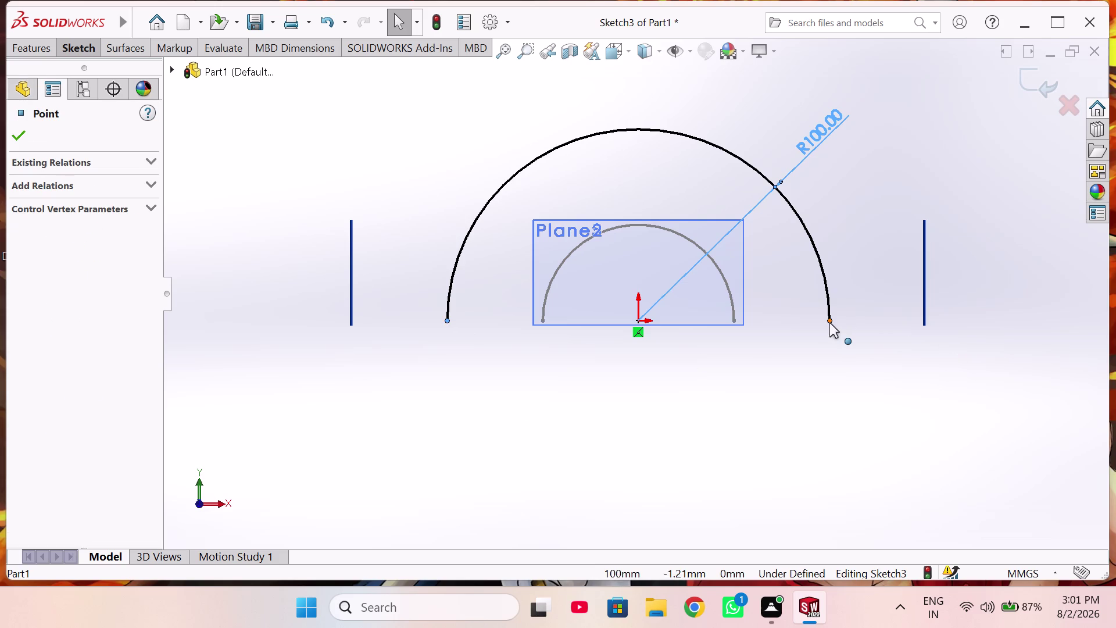
click(830, 323)
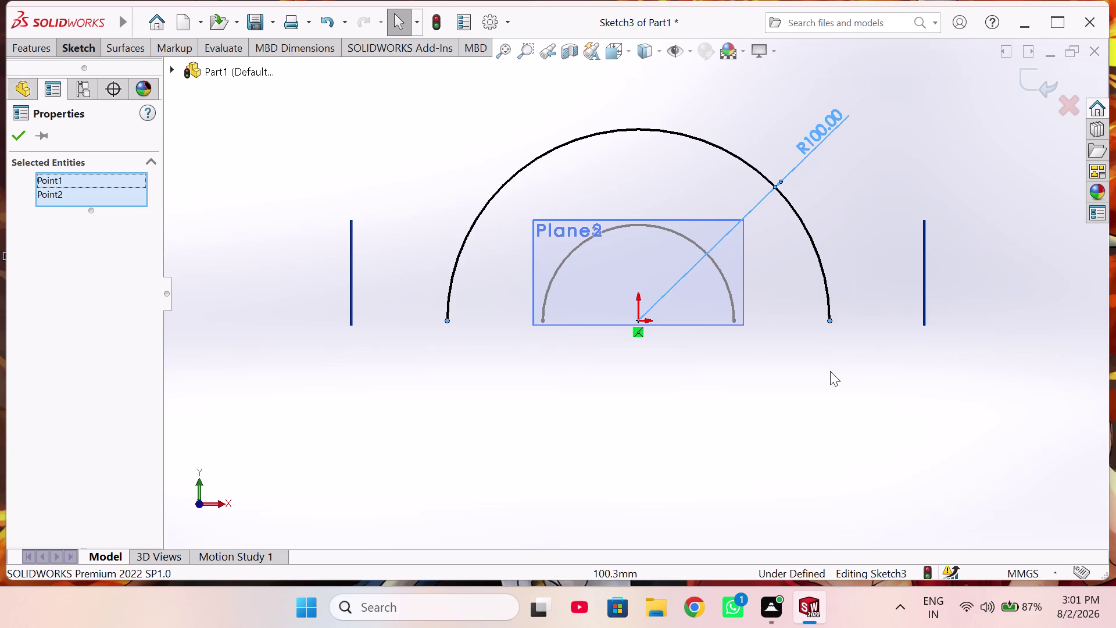
click(637, 322)
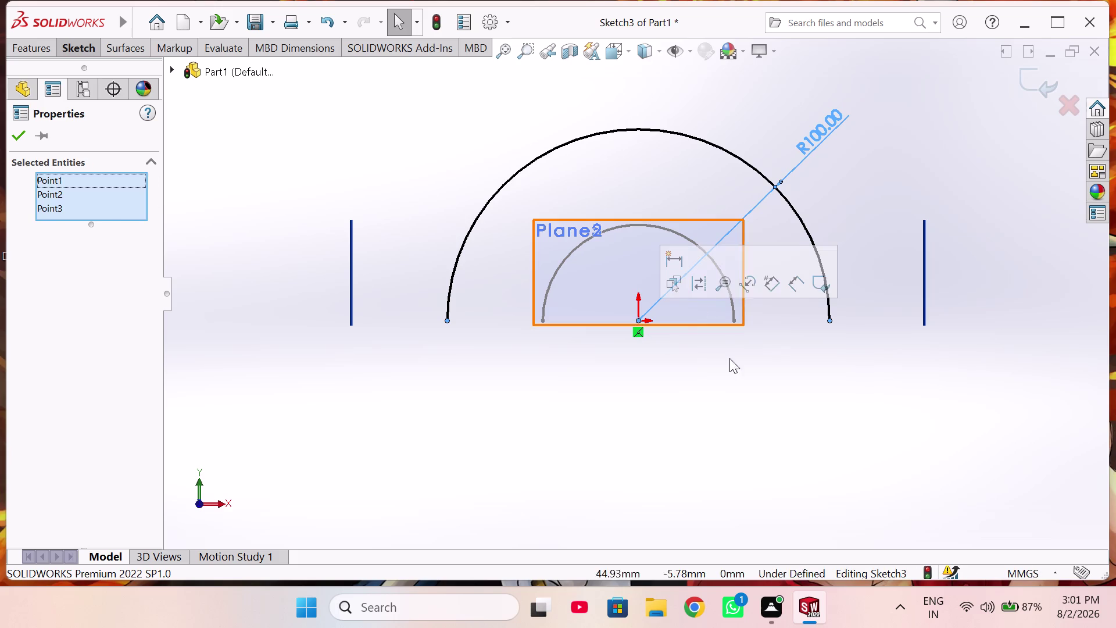
click(732, 368)
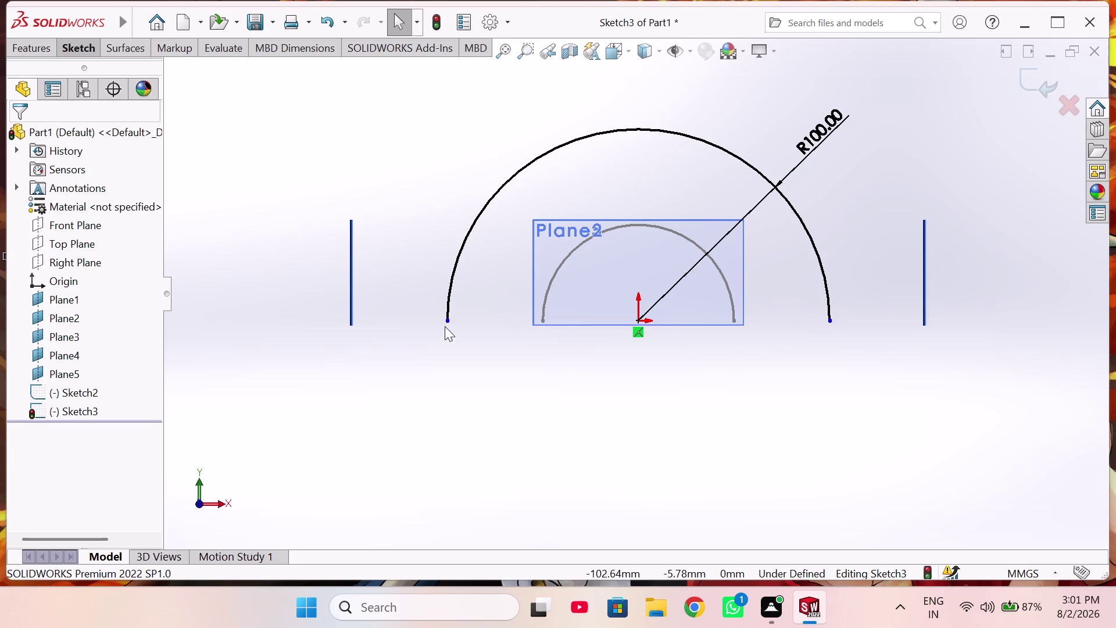
Align both endpoints and the centre point horizontally, then close Sketch3.
click(446, 321)
click(639, 319)
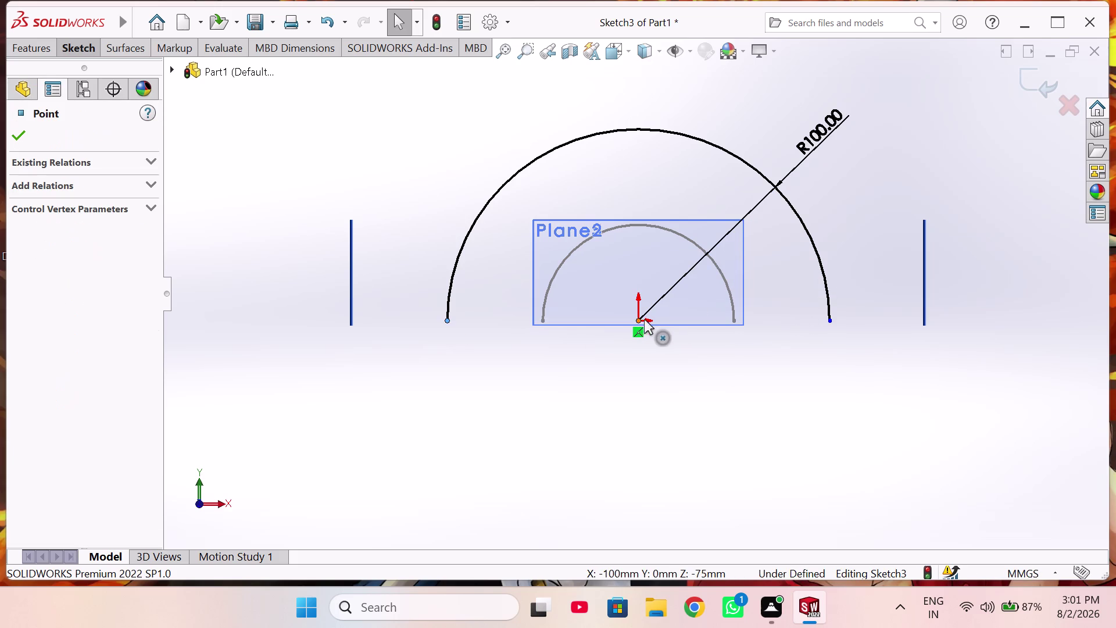
click(831, 320)
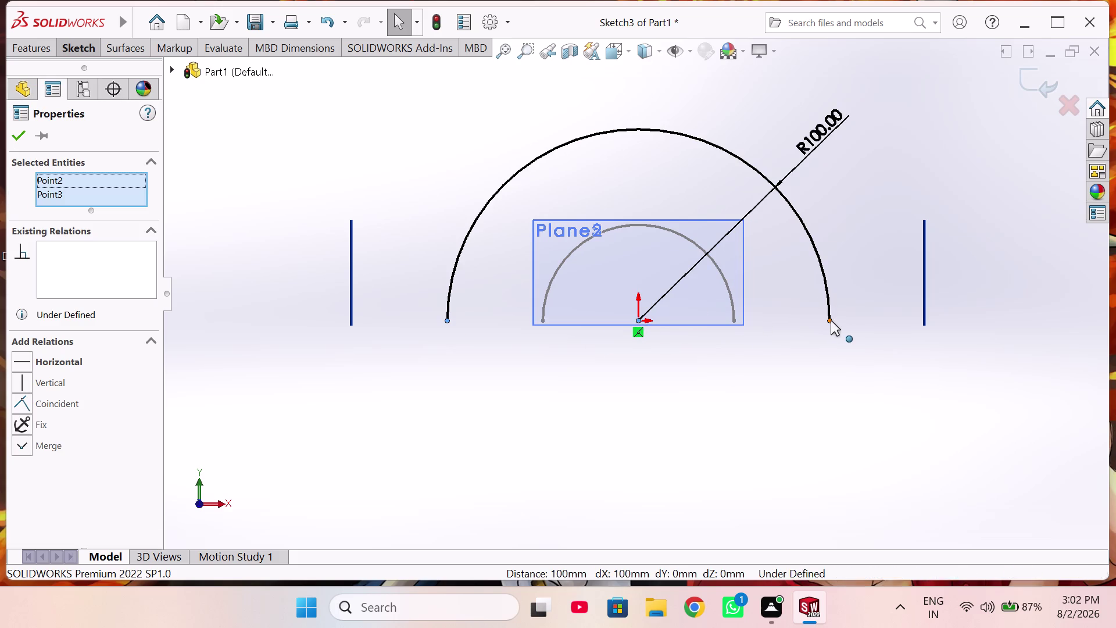
click(866, 262)
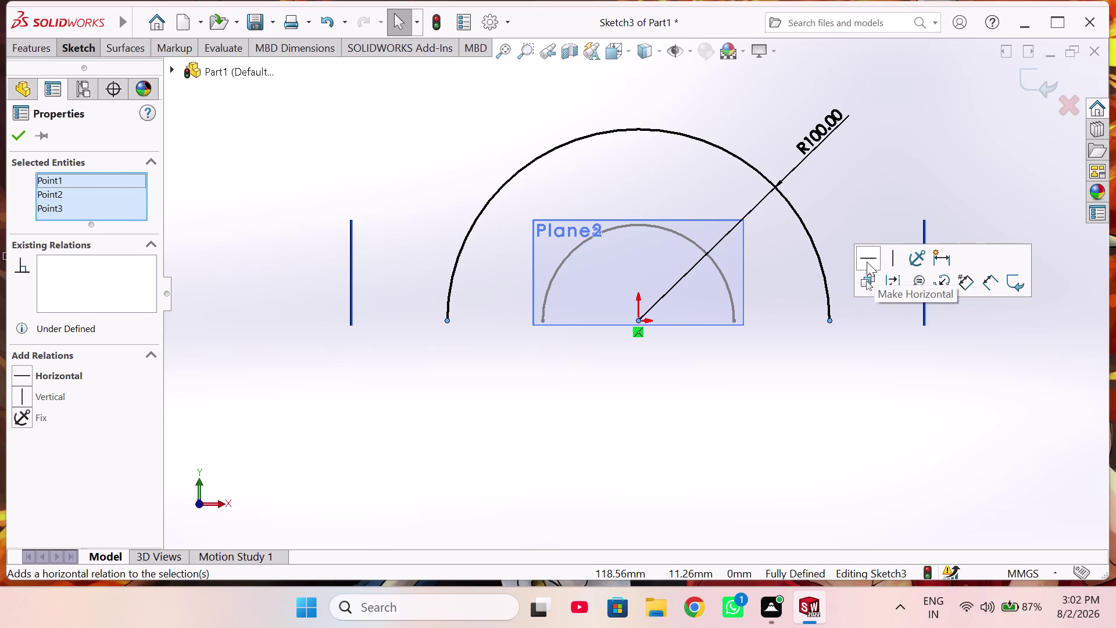
click(12, 140)
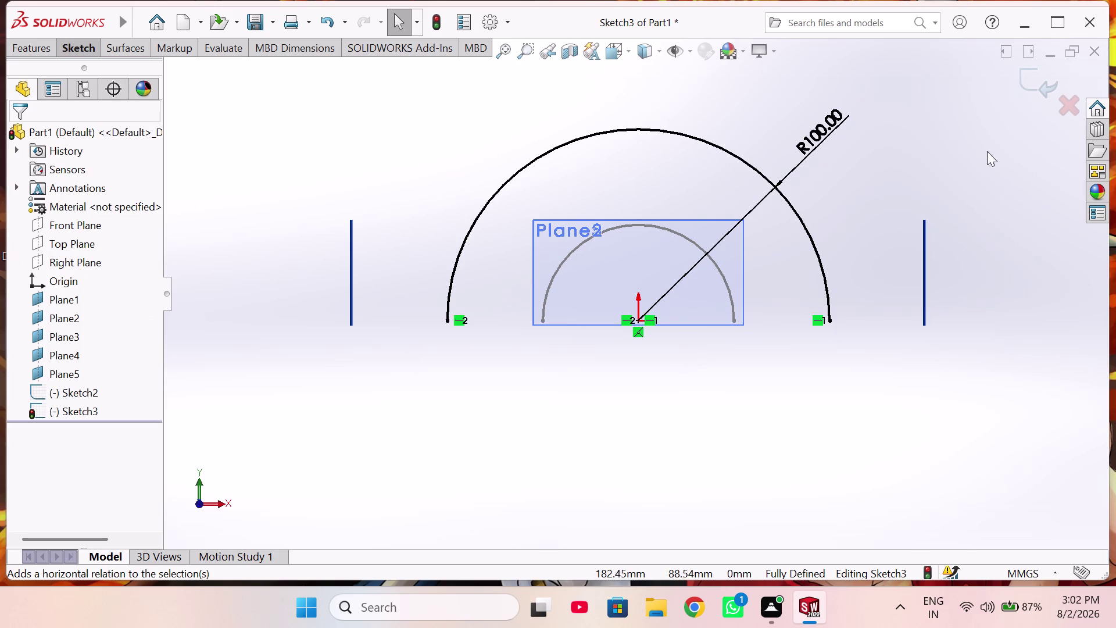
click(1020, 83)
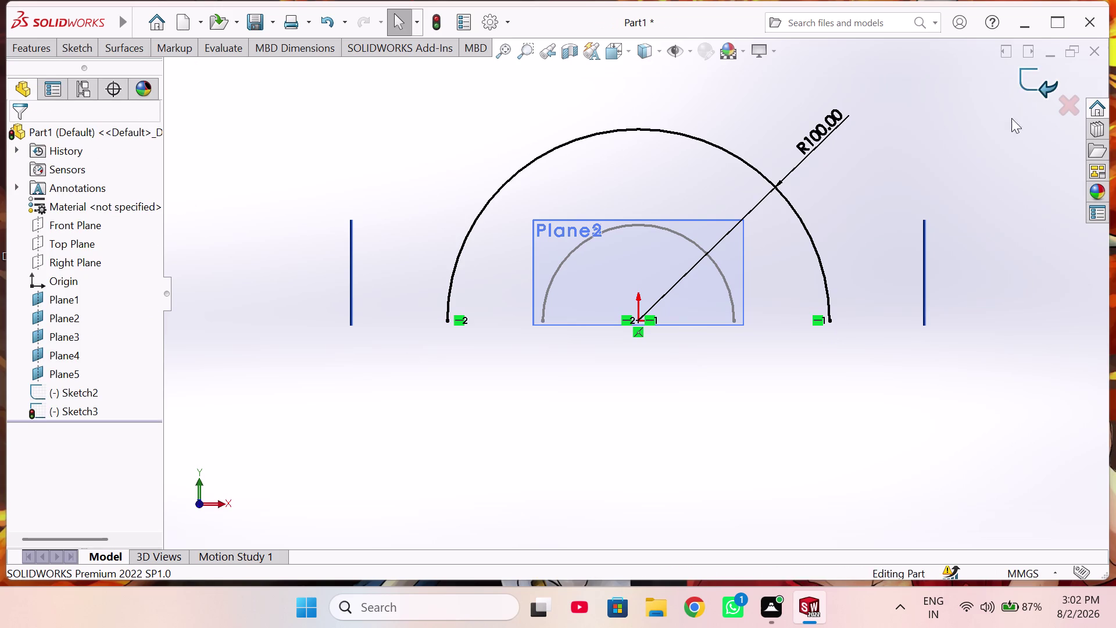
Start a lofted surface using the small and large arcs as profiles.
click(123, 52)
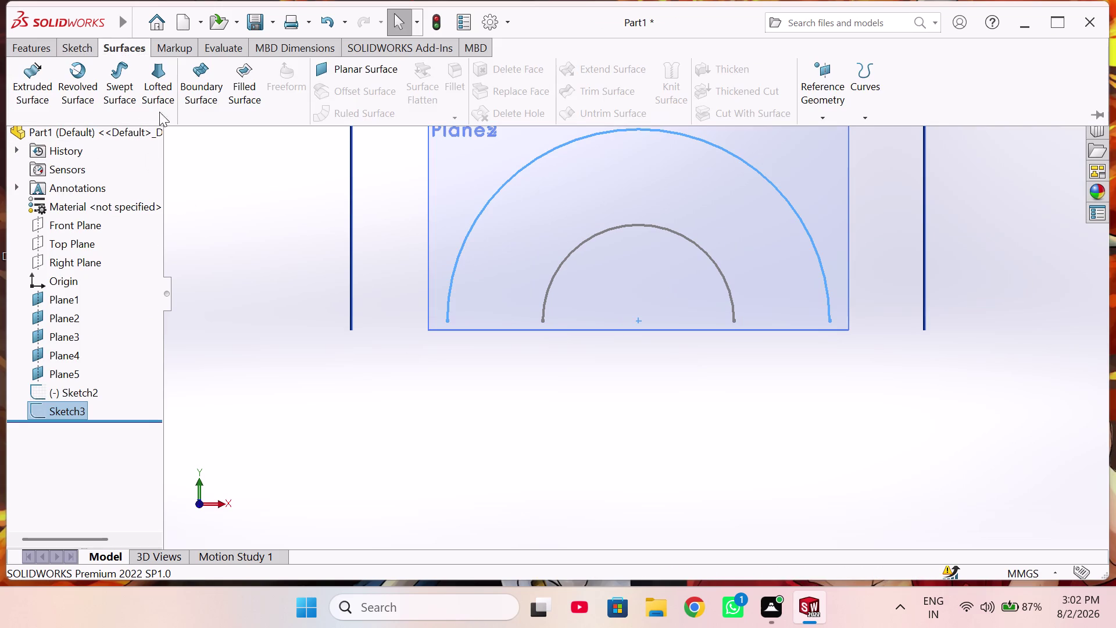
click(160, 93)
middle_drag(674, 359, 552, 386)
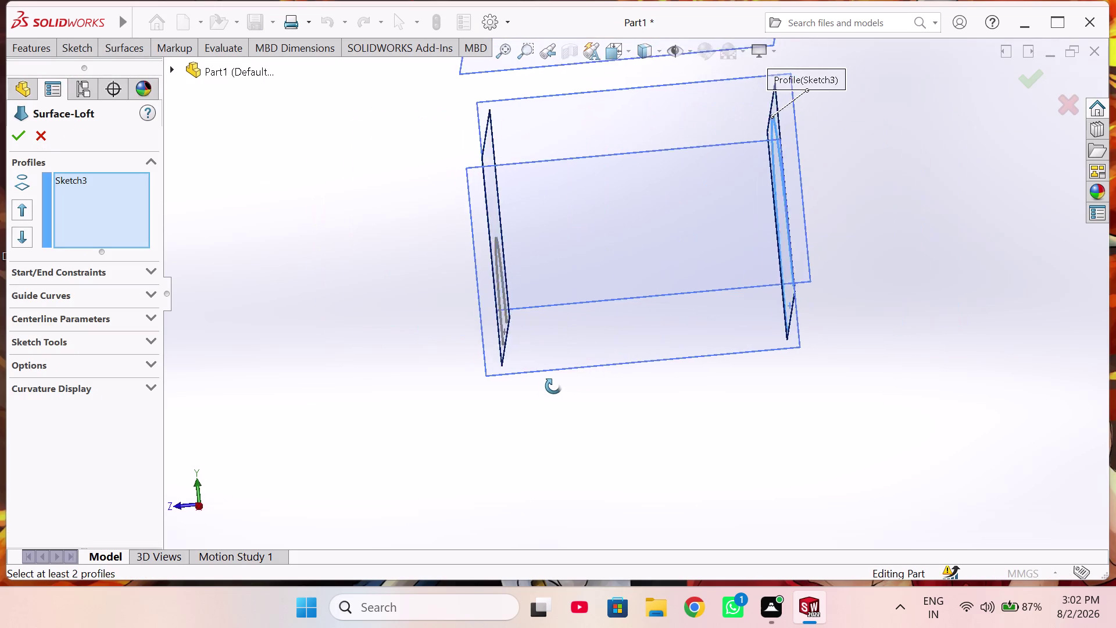
middle_drag(551, 386, 557, 386)
middle_drag(559, 386, 569, 380)
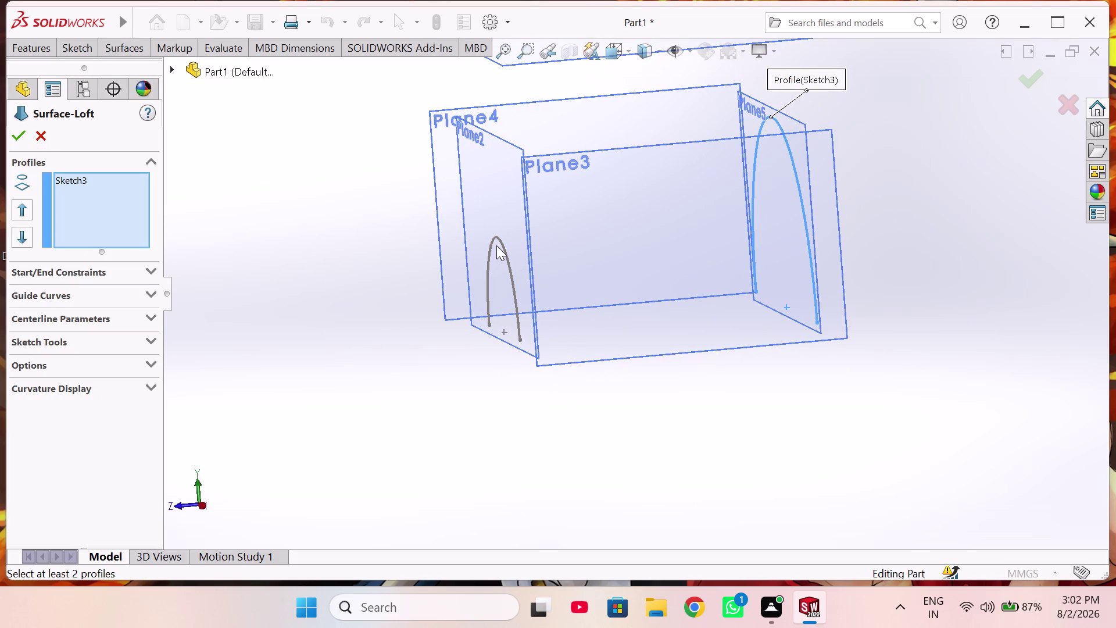
click(504, 246)
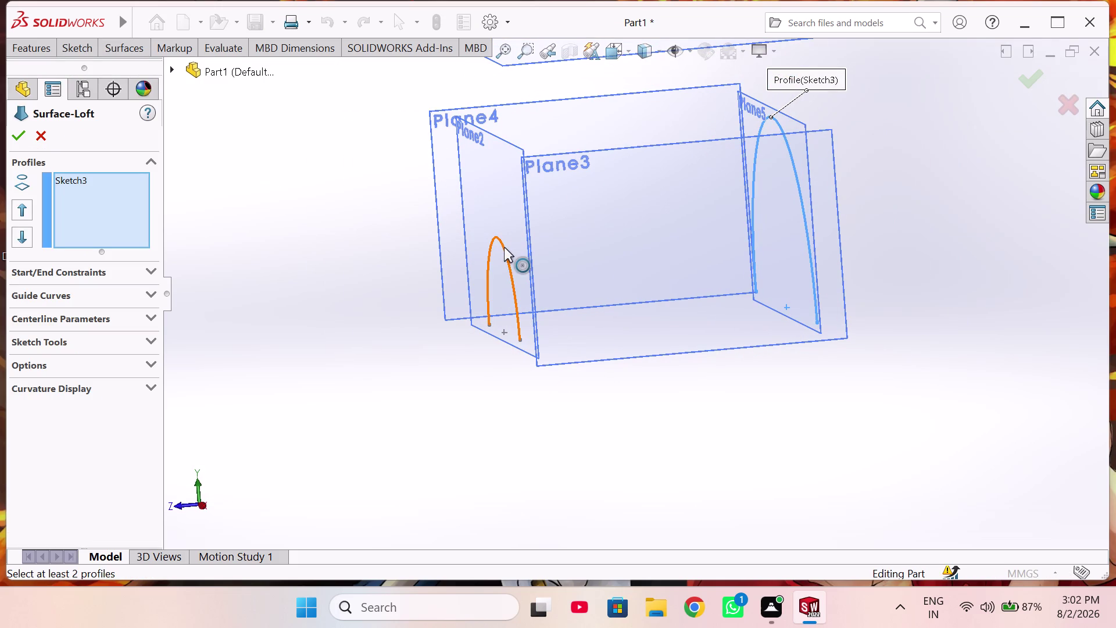
click(504, 247)
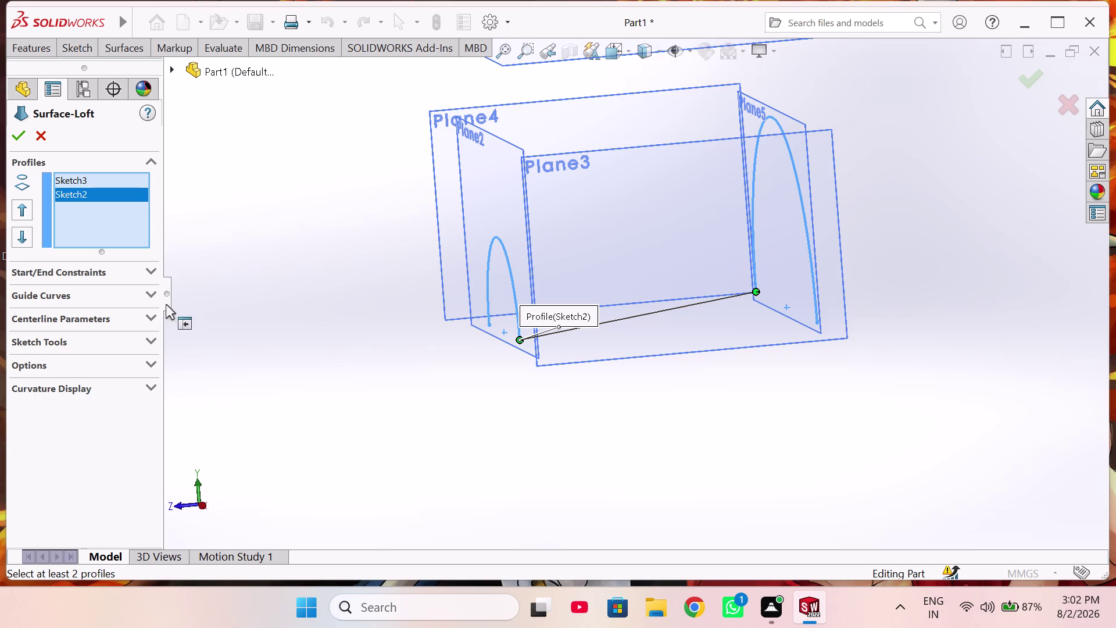
click(16, 140)
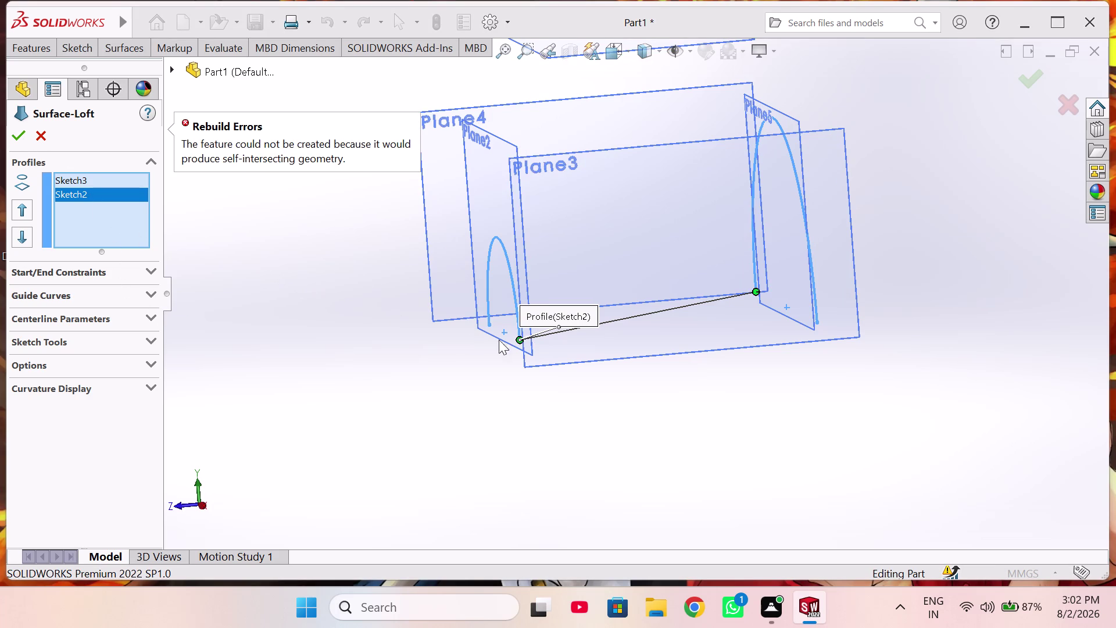
Drag the loft connectors to matching arc ends and accept Surface-Loft2.
middle_drag(766, 289, 775, 283)
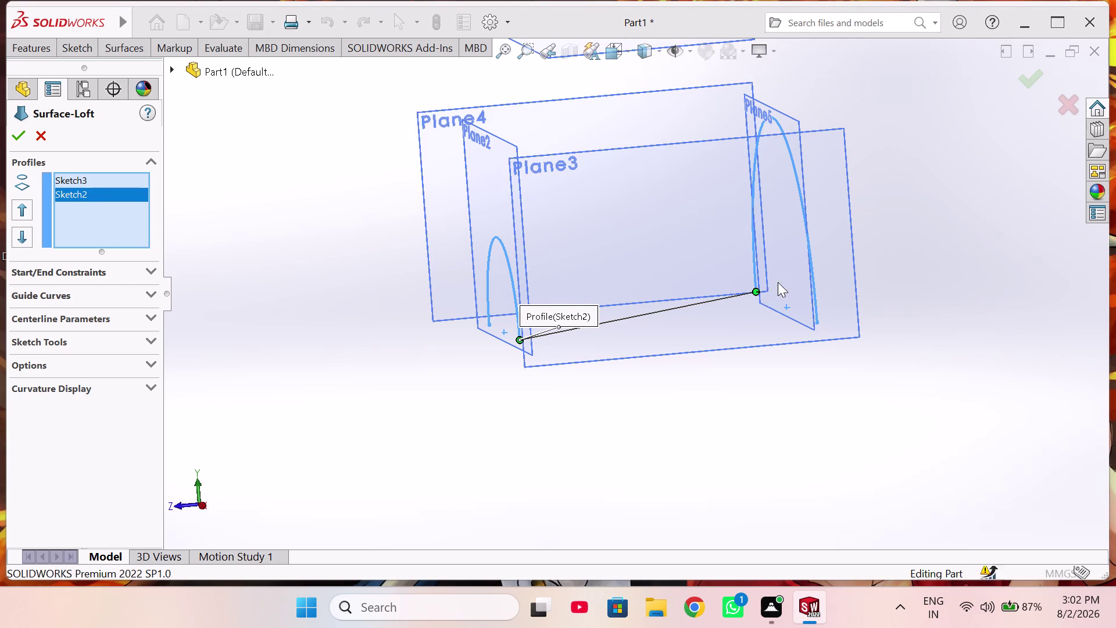
middle_drag(775, 283, 788, 278)
drag(691, 304, 732, 313)
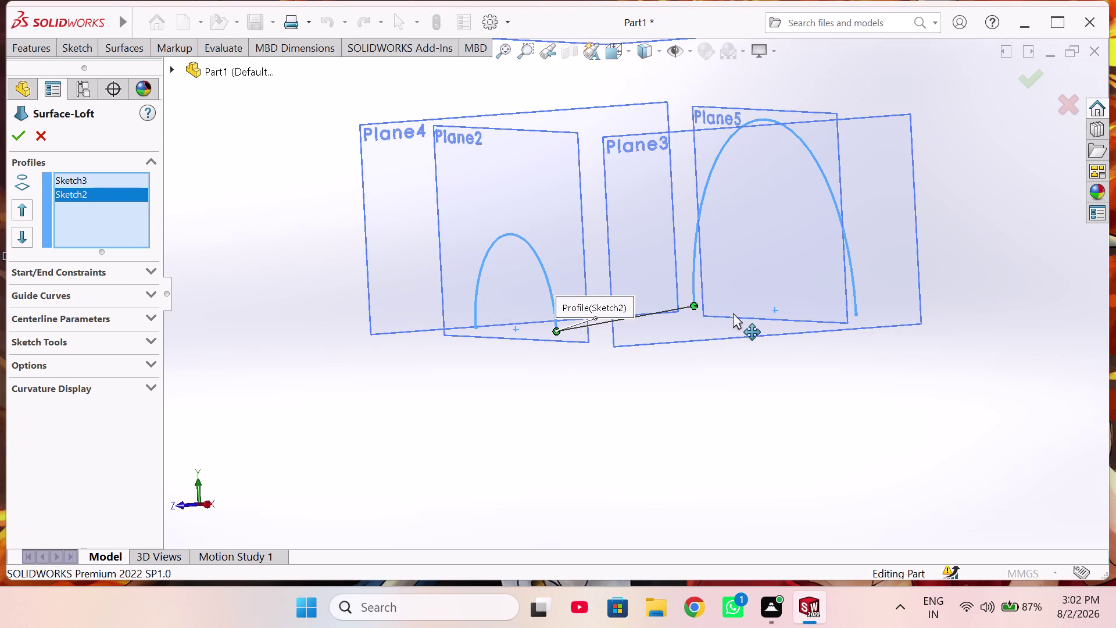
drag(733, 313, 848, 323)
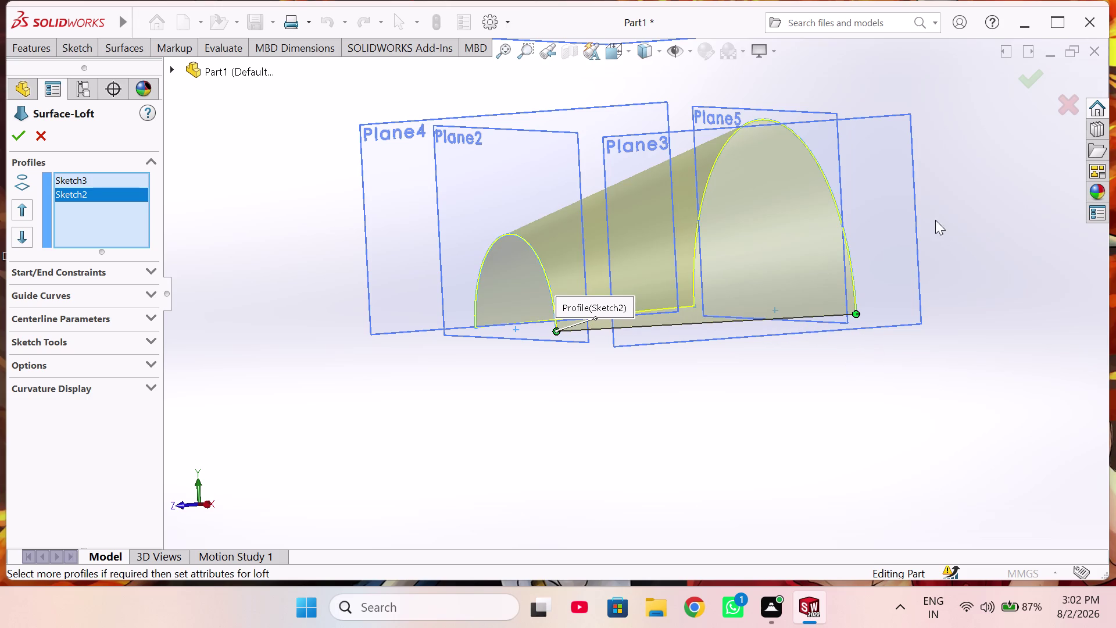
click(1033, 81)
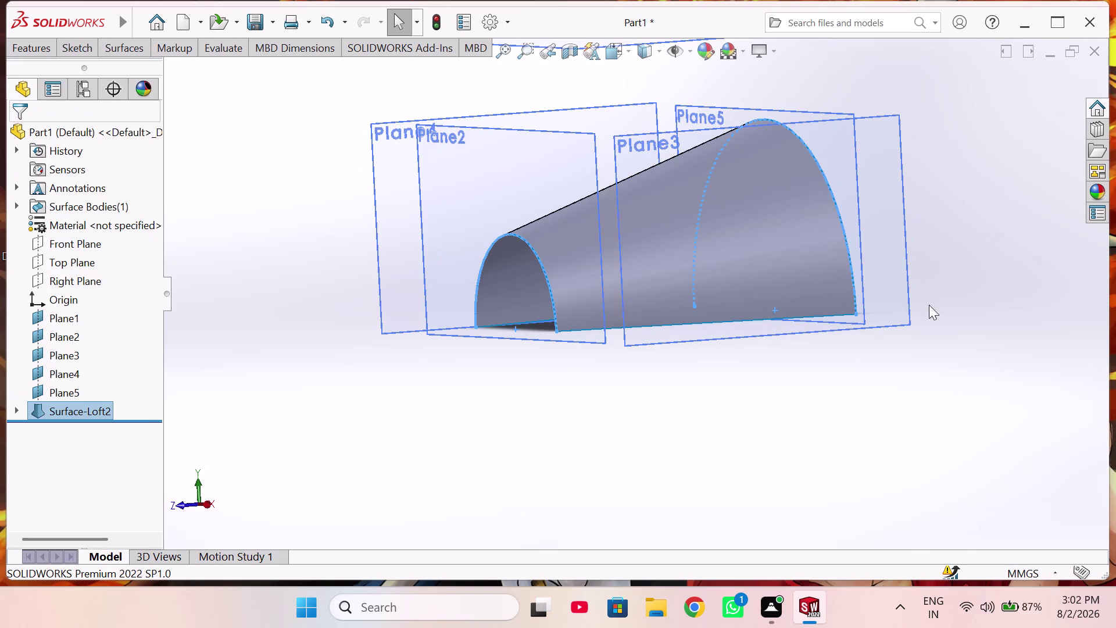
Orbit around the lofted half-tunnel, then start Sketch4 on Plane3.
middle_drag(595, 388, 710, 443)
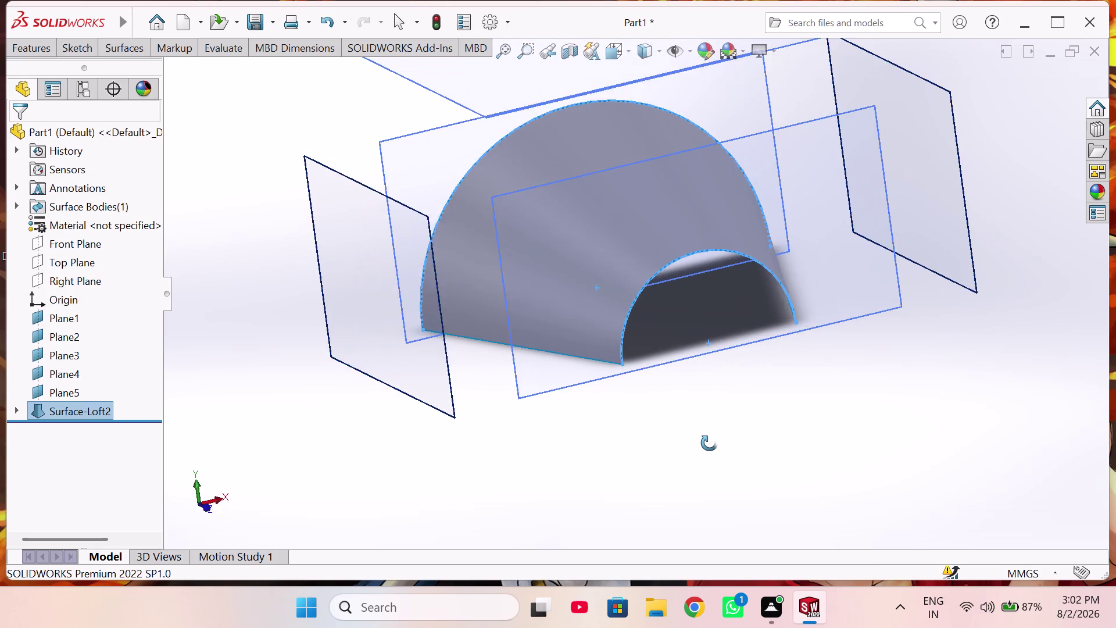
middle_drag(710, 442, 709, 443)
middle_drag(765, 443, 723, 445)
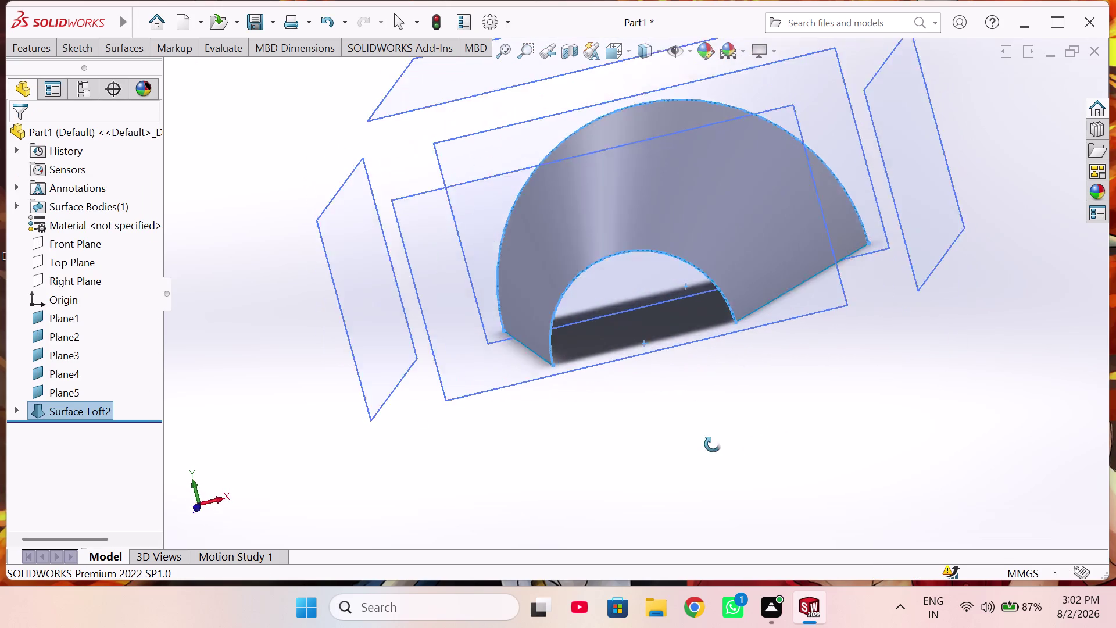
middle_drag(723, 444, 847, 448)
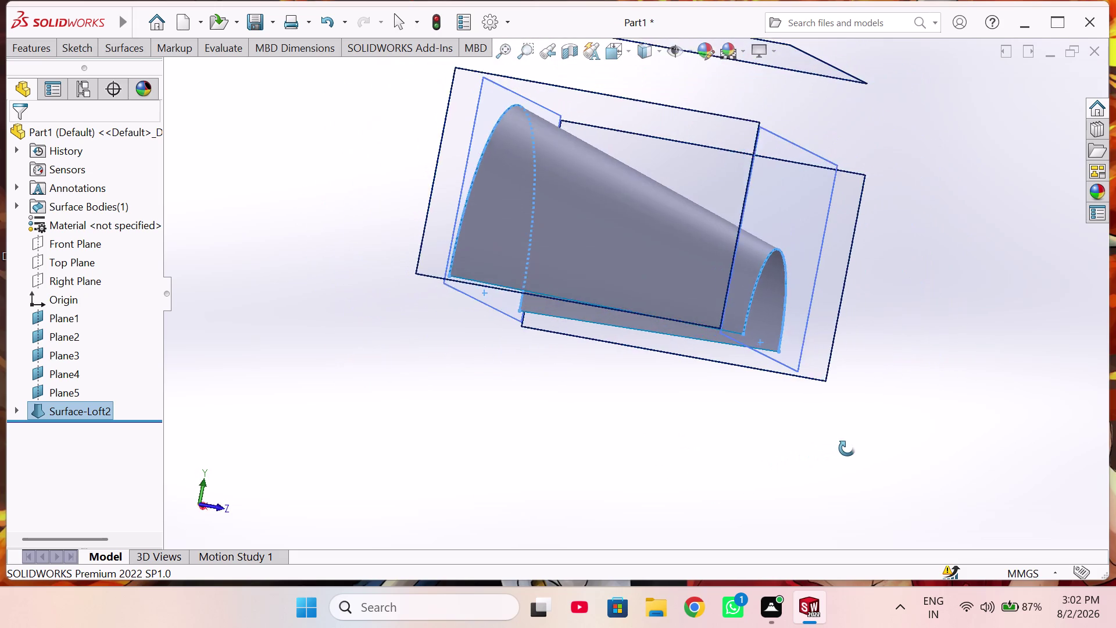
middle_drag(848, 448, 734, 493)
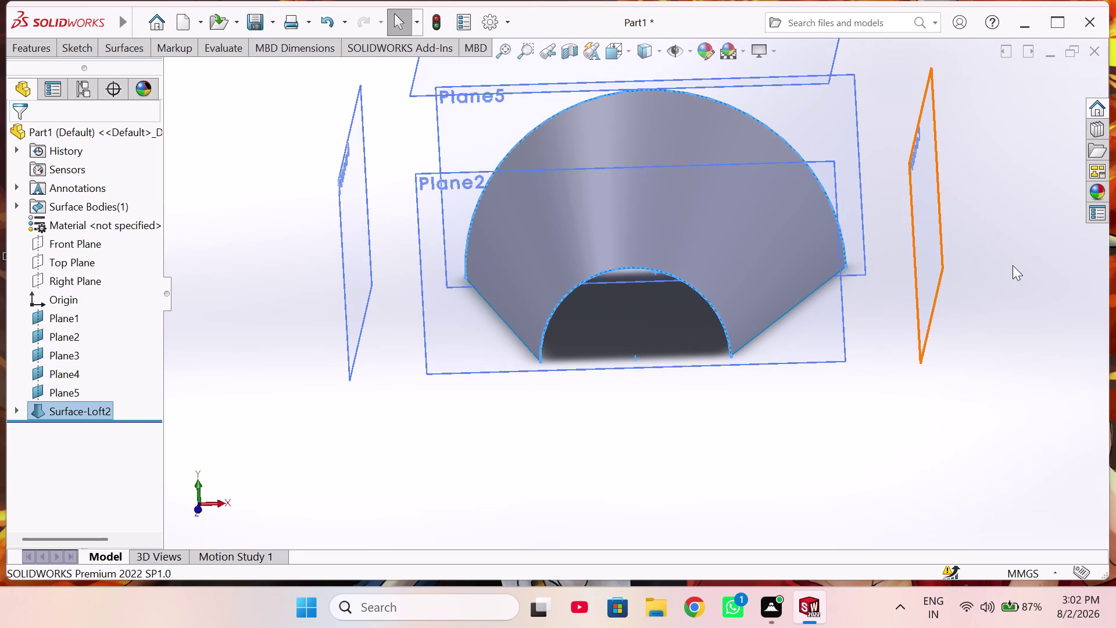
click(939, 253)
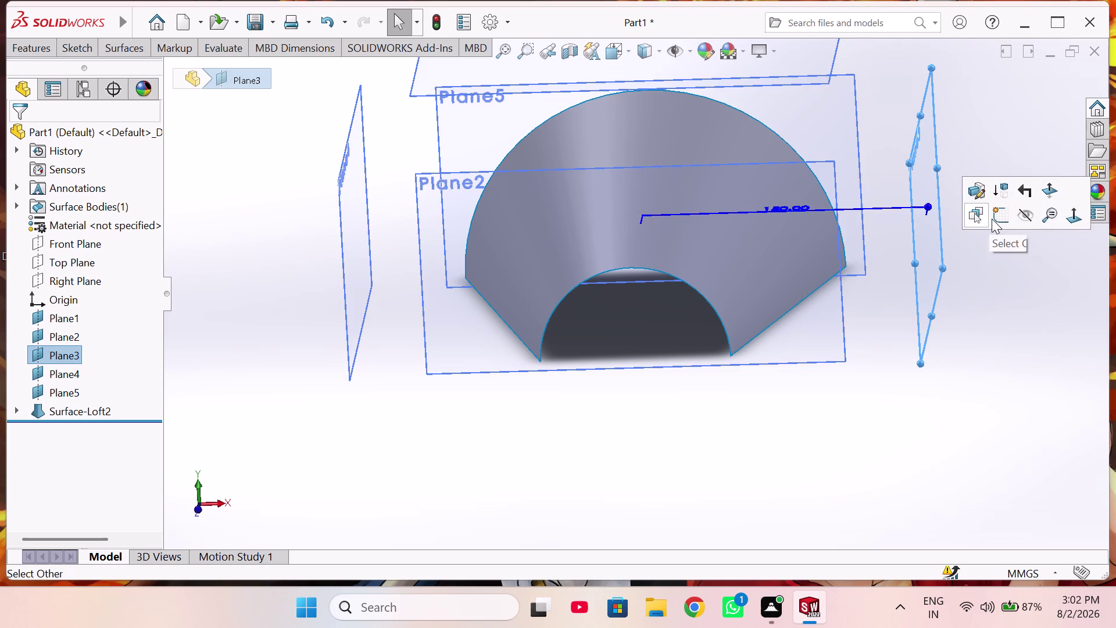
click(993, 218)
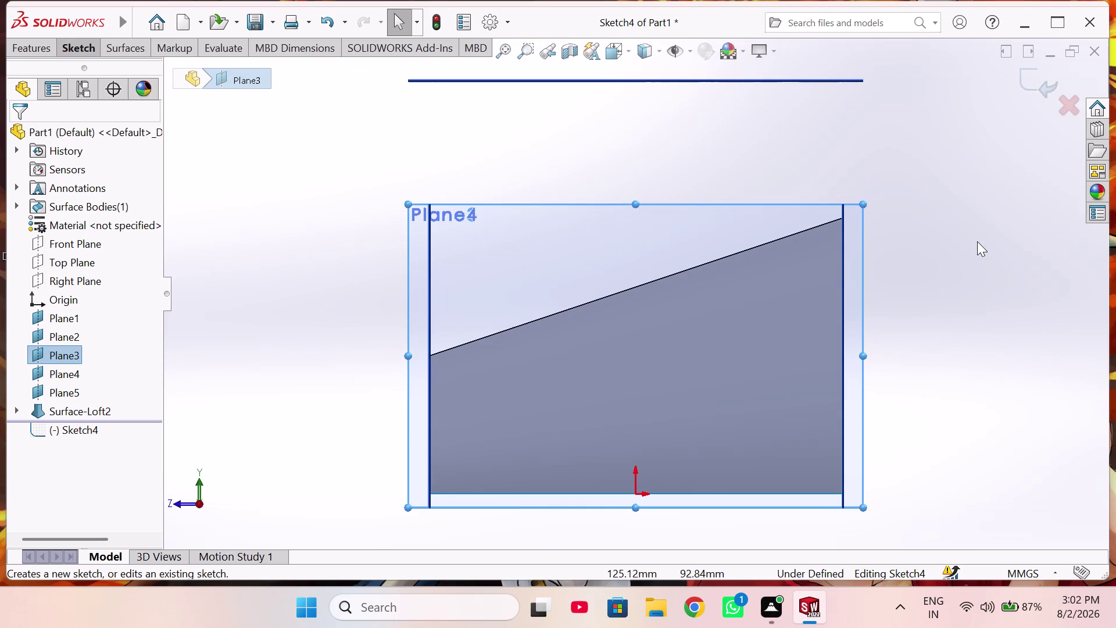